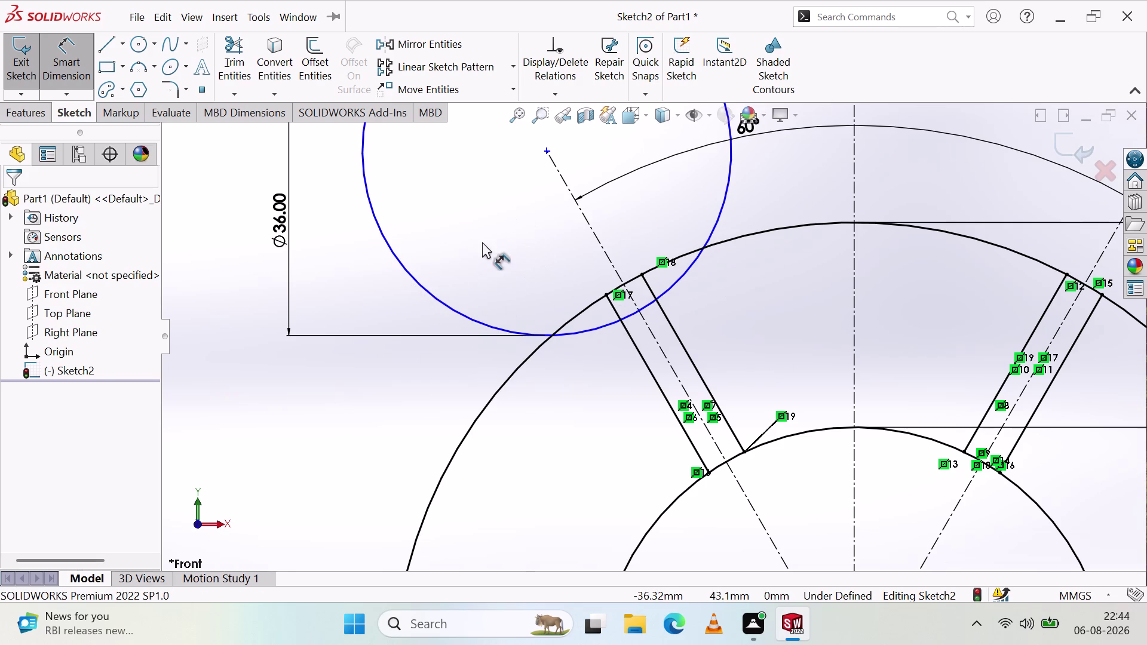
Reposition the 60° angle dimension between the two centerlines.
scroll(up, 3)
scroll(up, 3)
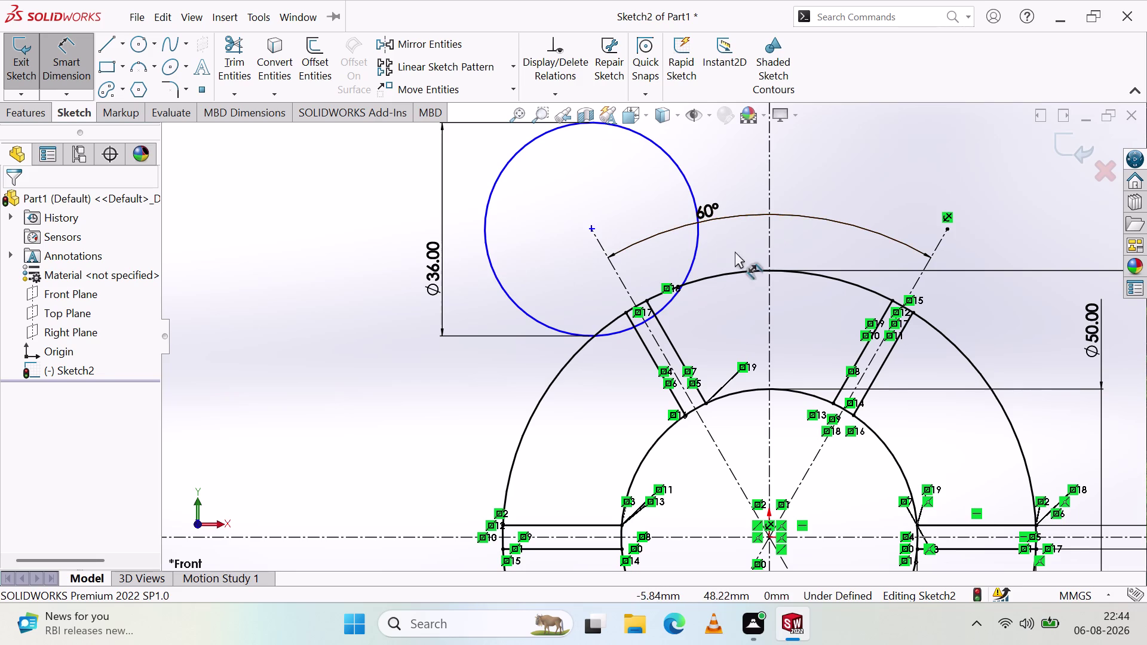
drag(715, 208, 748, 205)
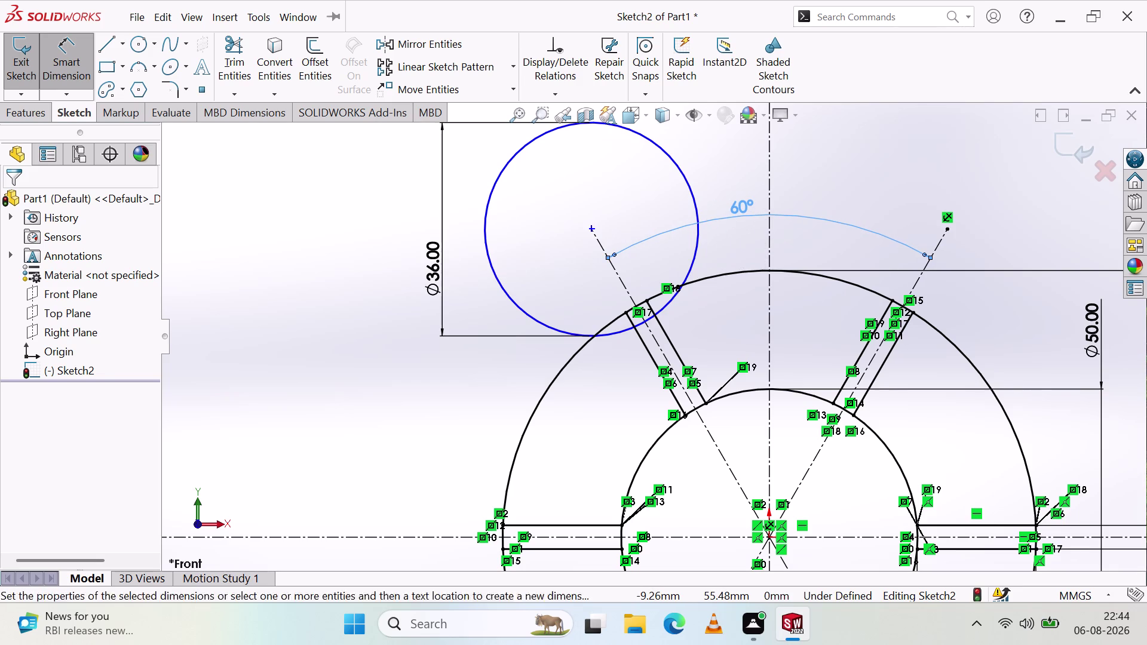
click(726, 254)
key(Escape)
click(727, 249)
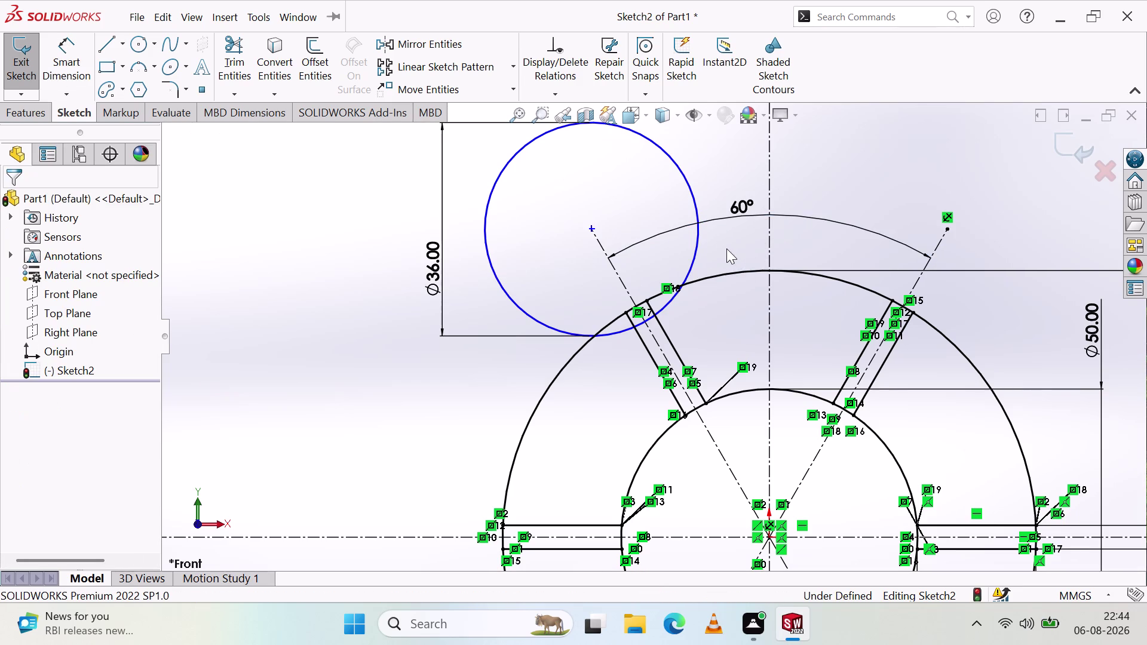
Inspect the Ø36 circle's parameters, then bring up the File menu.
click(691, 257)
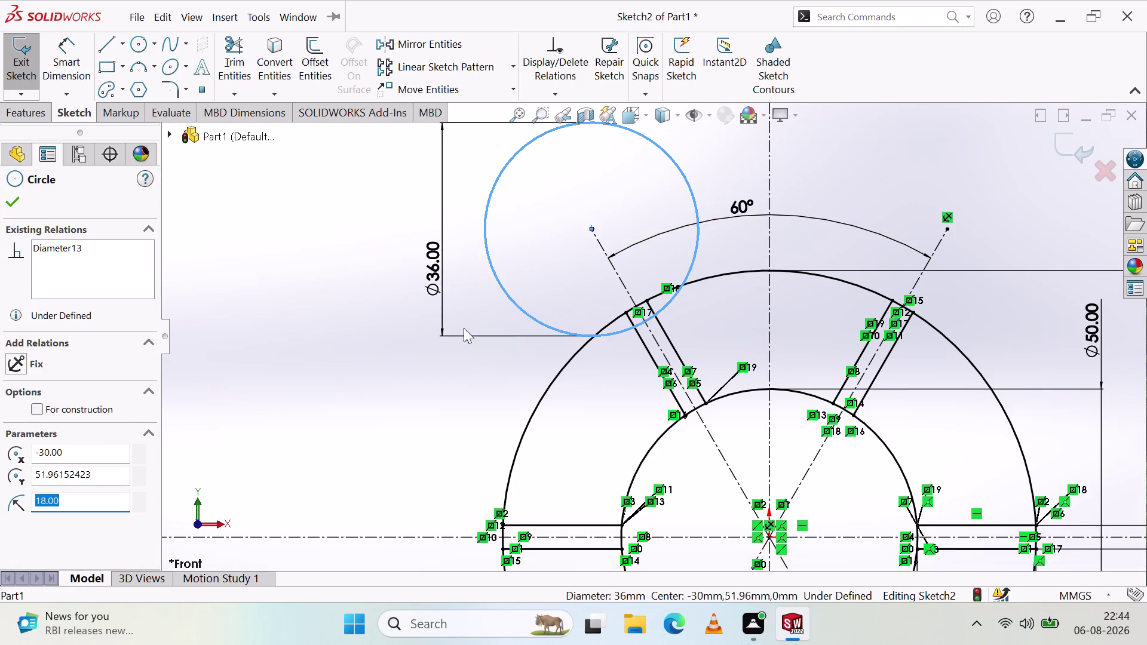
key(Escape)
key(Escape)
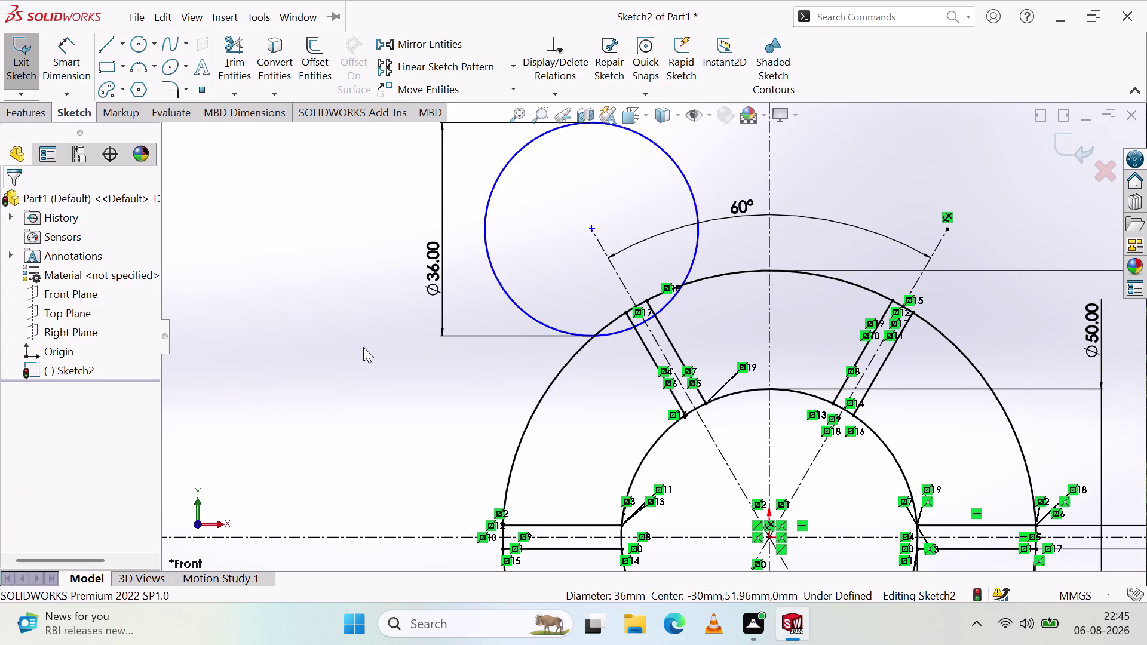
drag(433, 265, 438, 237)
click(367, 284)
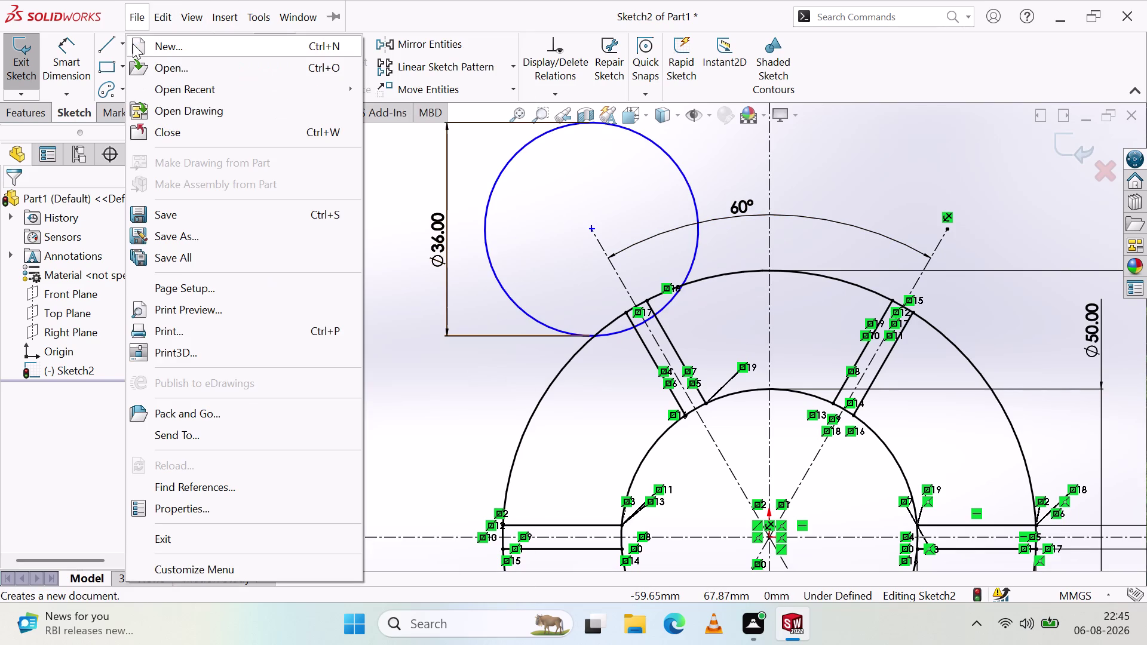
Draw a small circle centred on the Ø36 circle's centre.
click(444, 392)
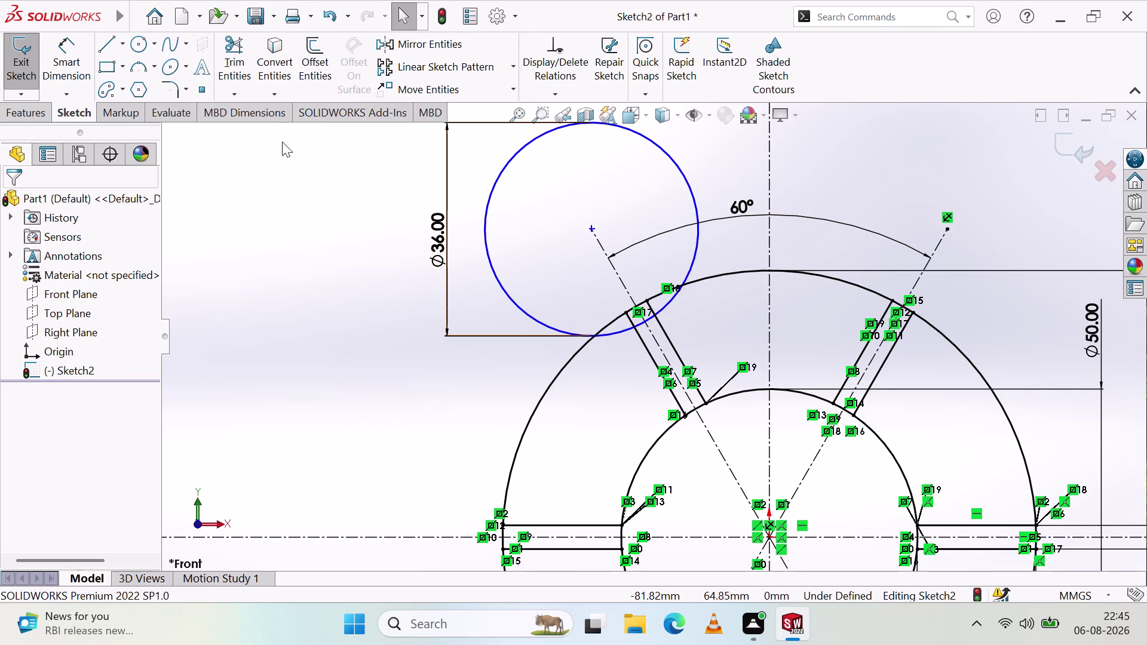
click(138, 40)
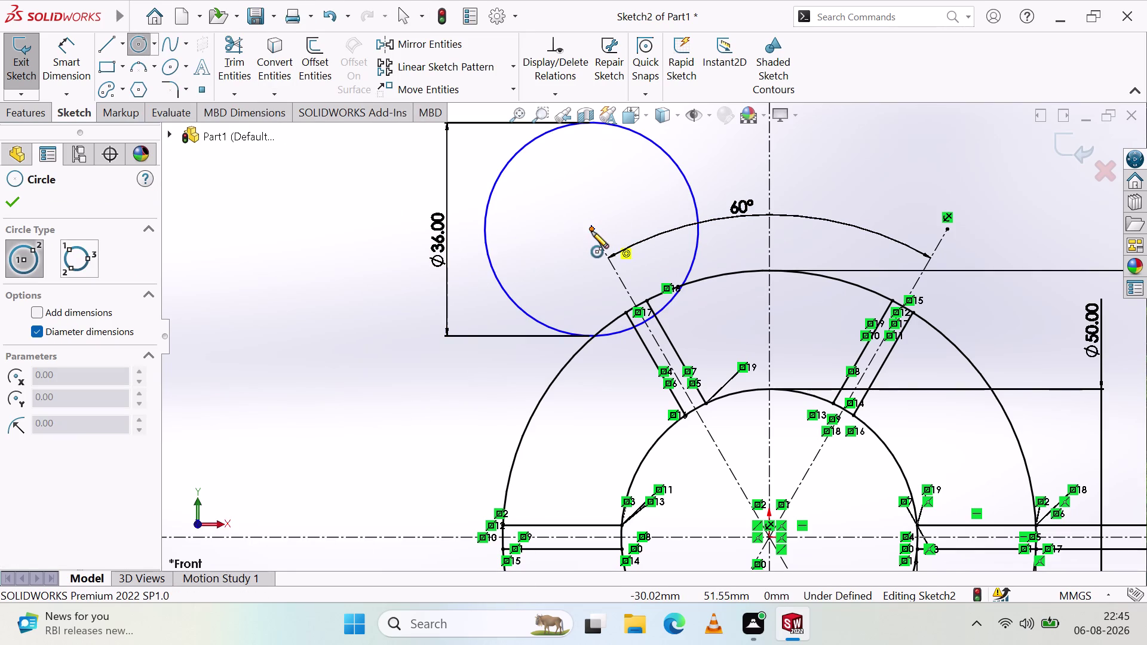
click(592, 228)
click(564, 254)
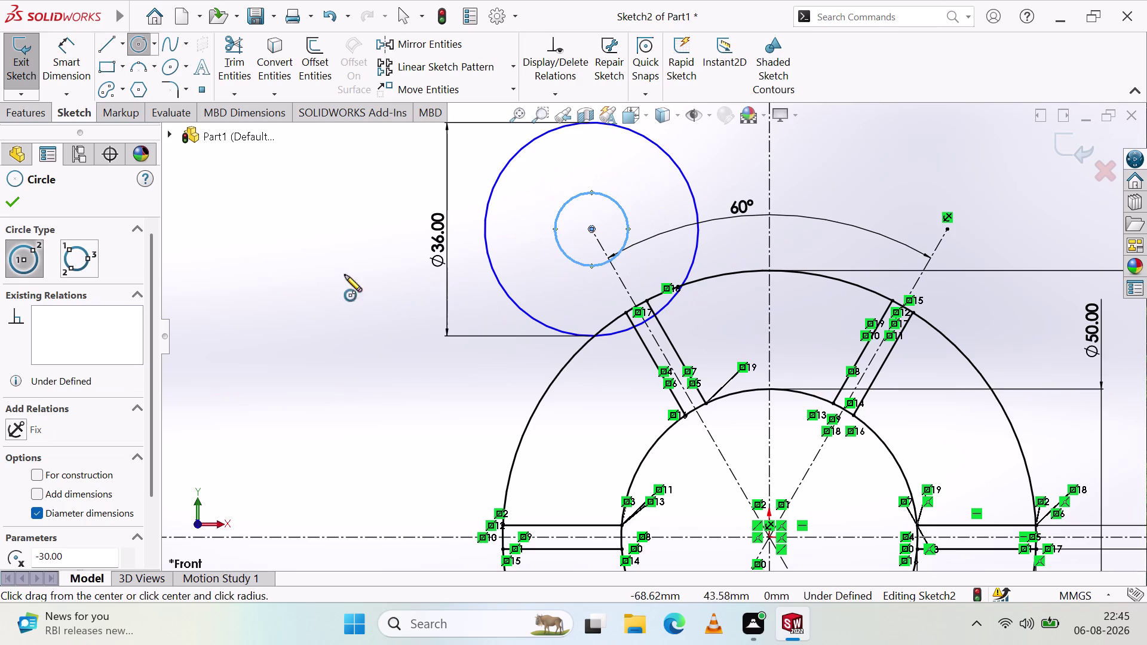
key(Escape)
Dimension the new inner circle to a 20 mm diameter.
click(250, 198)
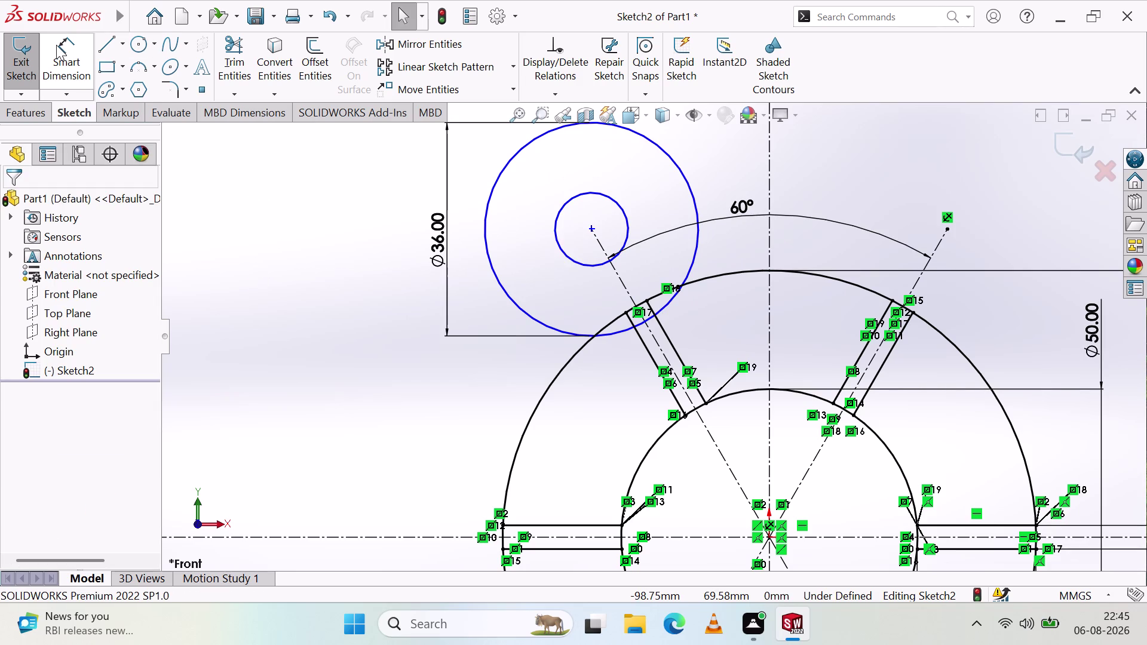
click(56, 45)
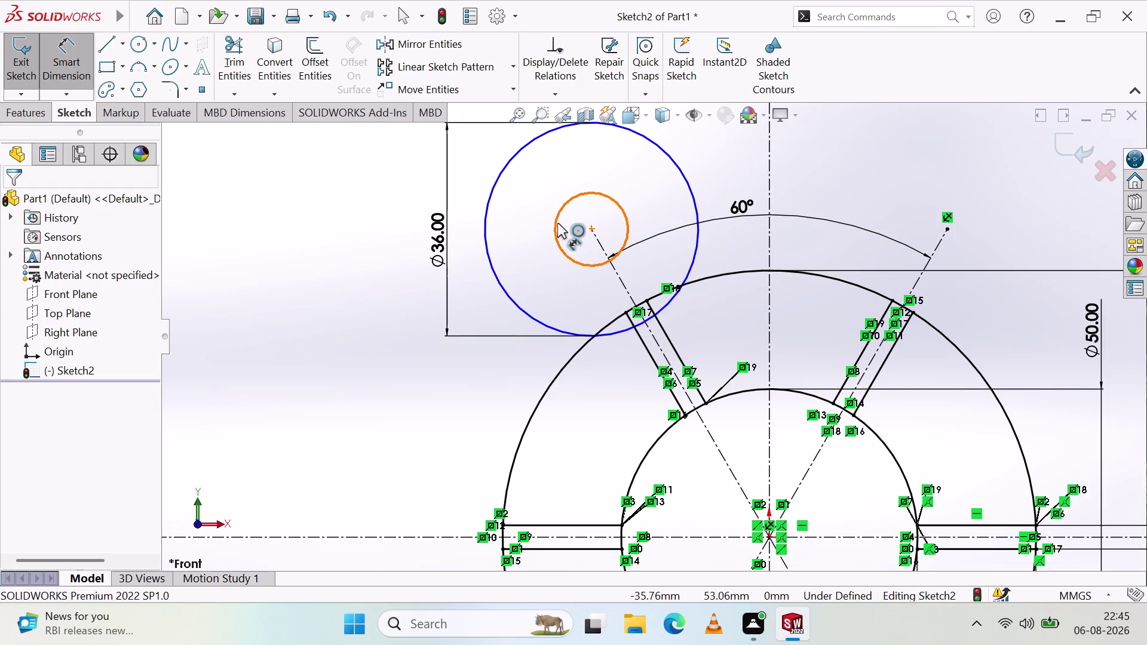
click(556, 224)
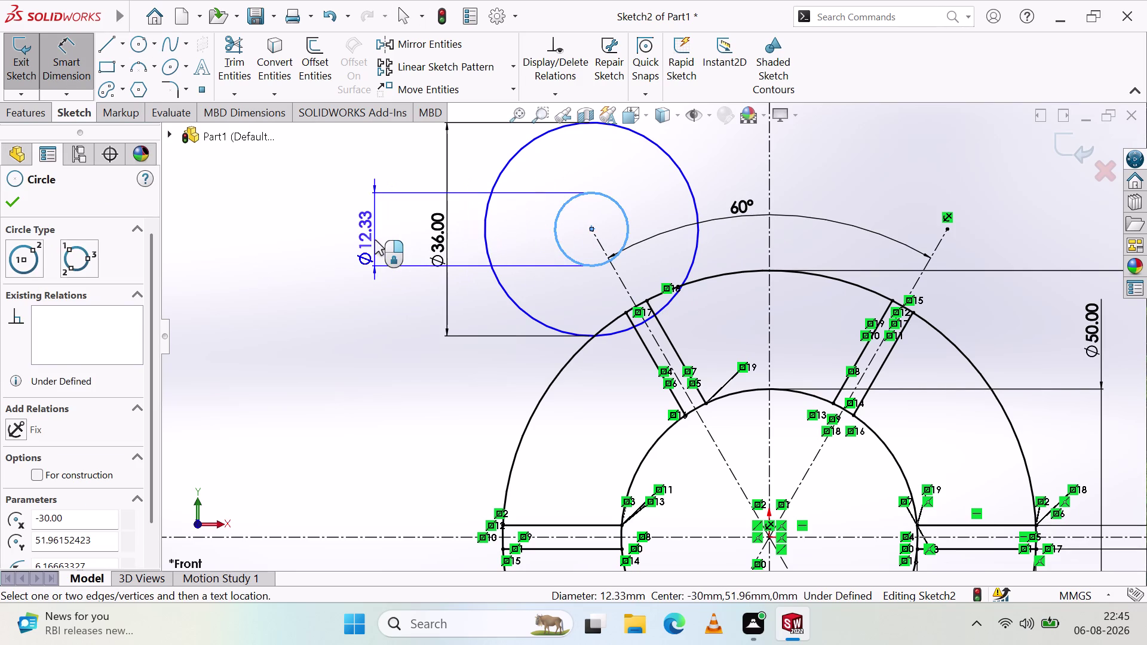
click(374, 240)
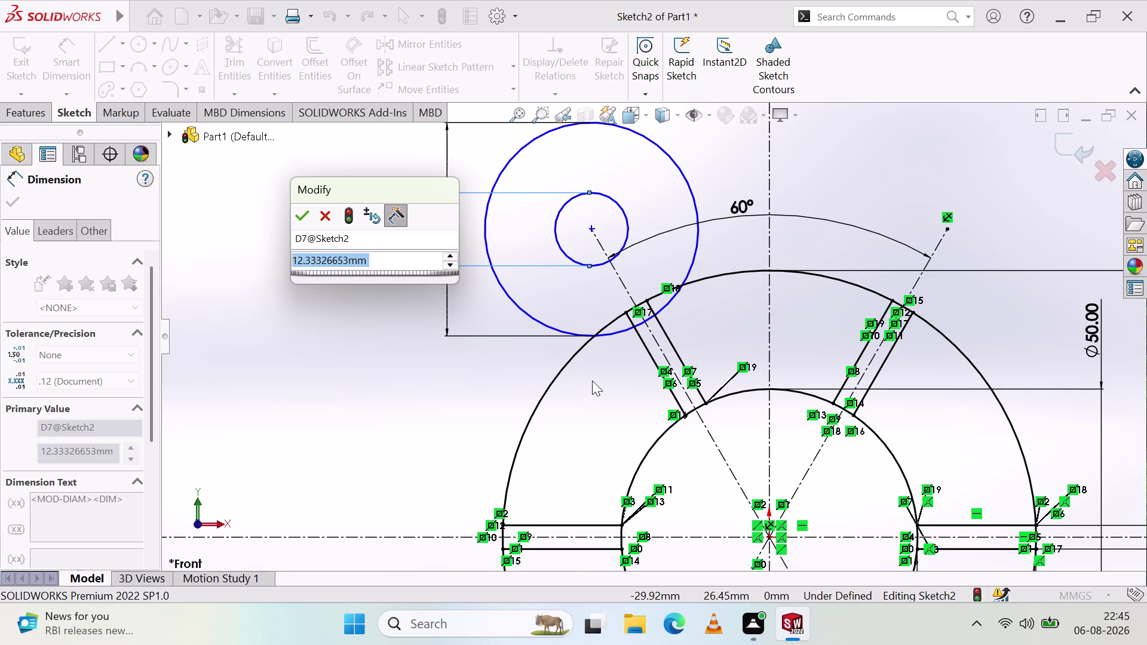
key(2)
key(0)
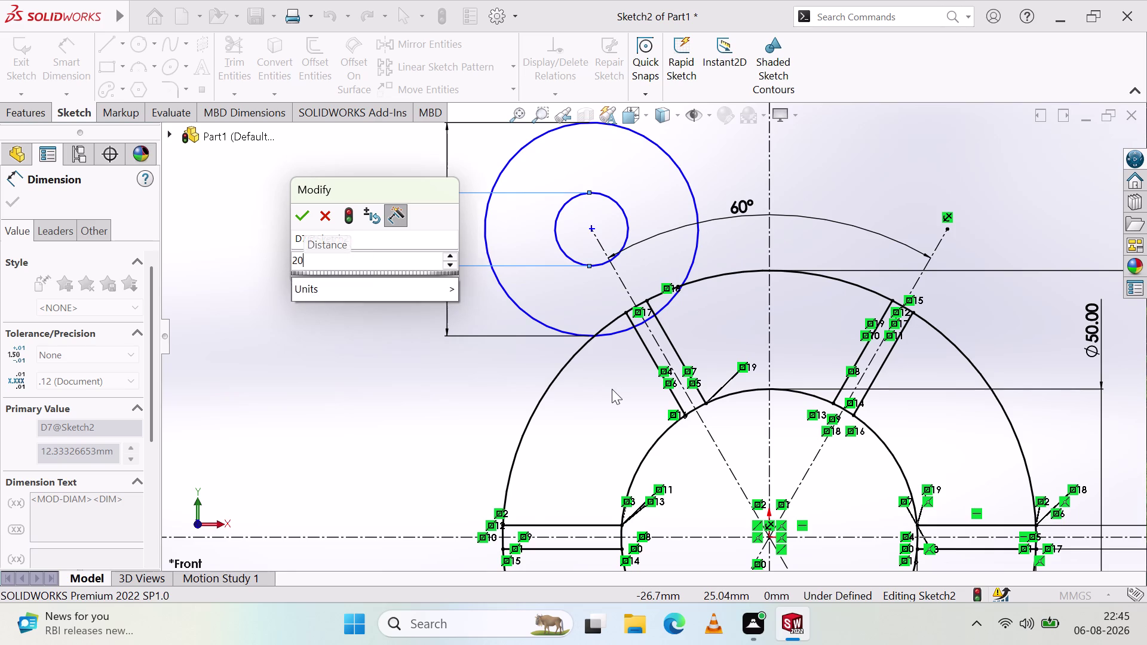
key(Return)
click(454, 378)
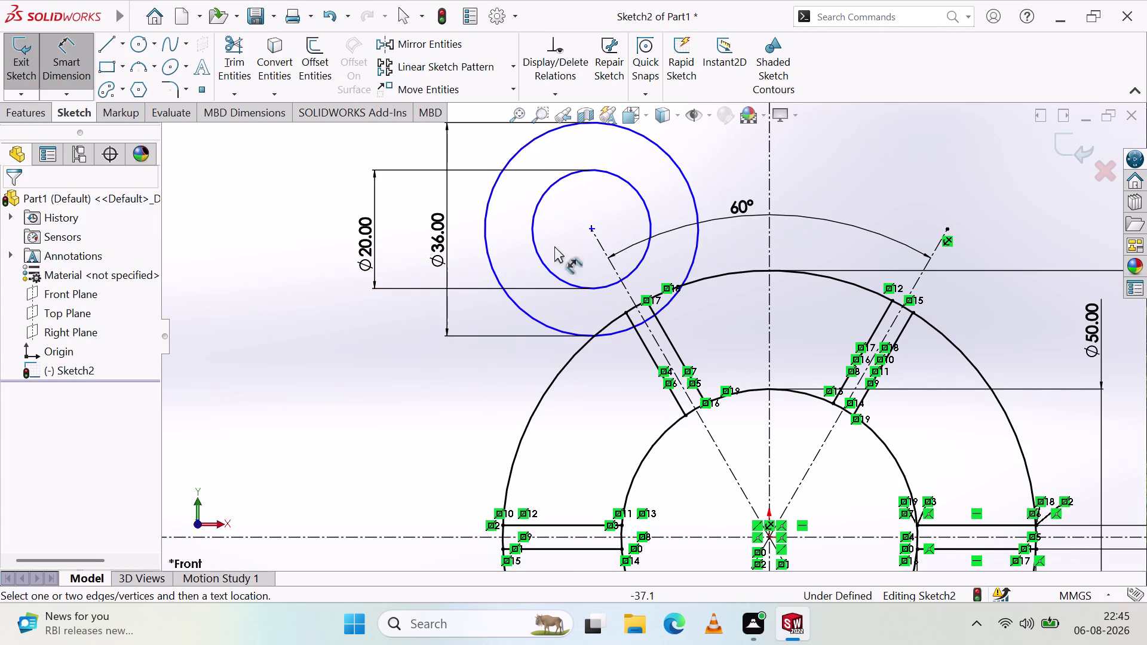
Add a 51.96 vertical dimension from the circles' centre to the horizontal centreline.
scroll(up, 3)
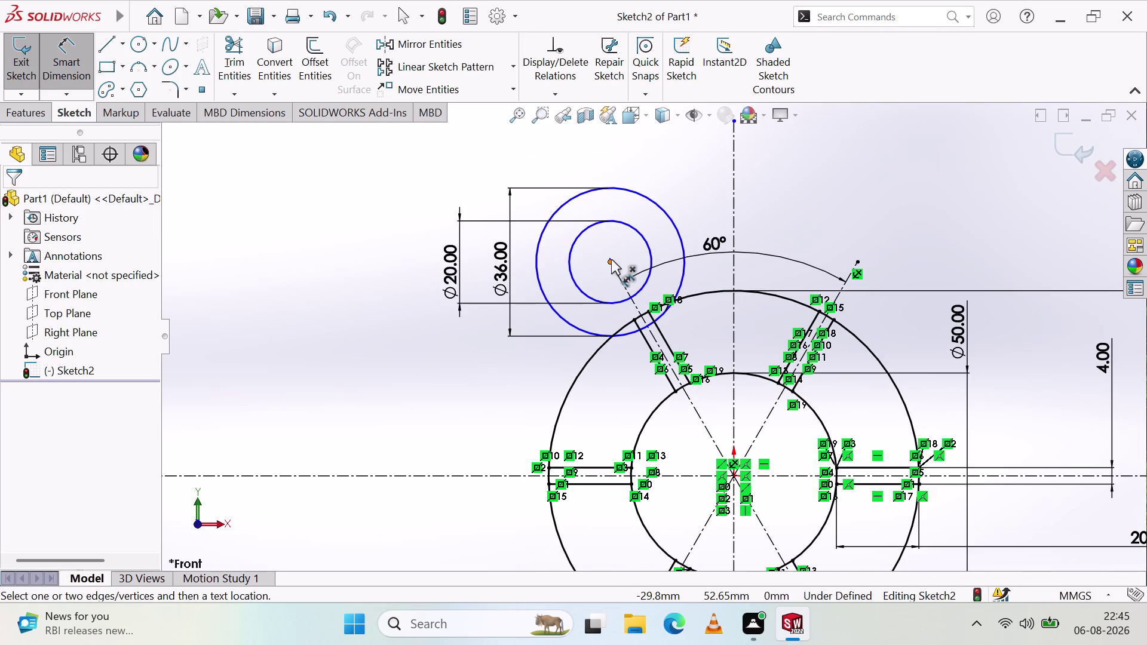
click(611, 259)
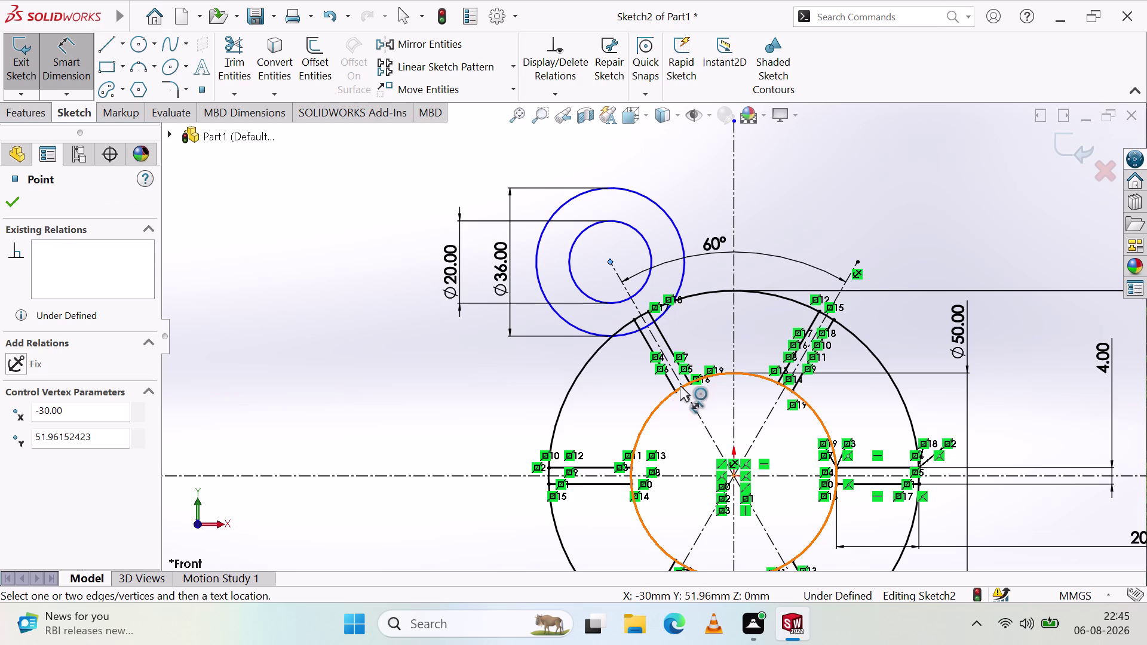
click(681, 386)
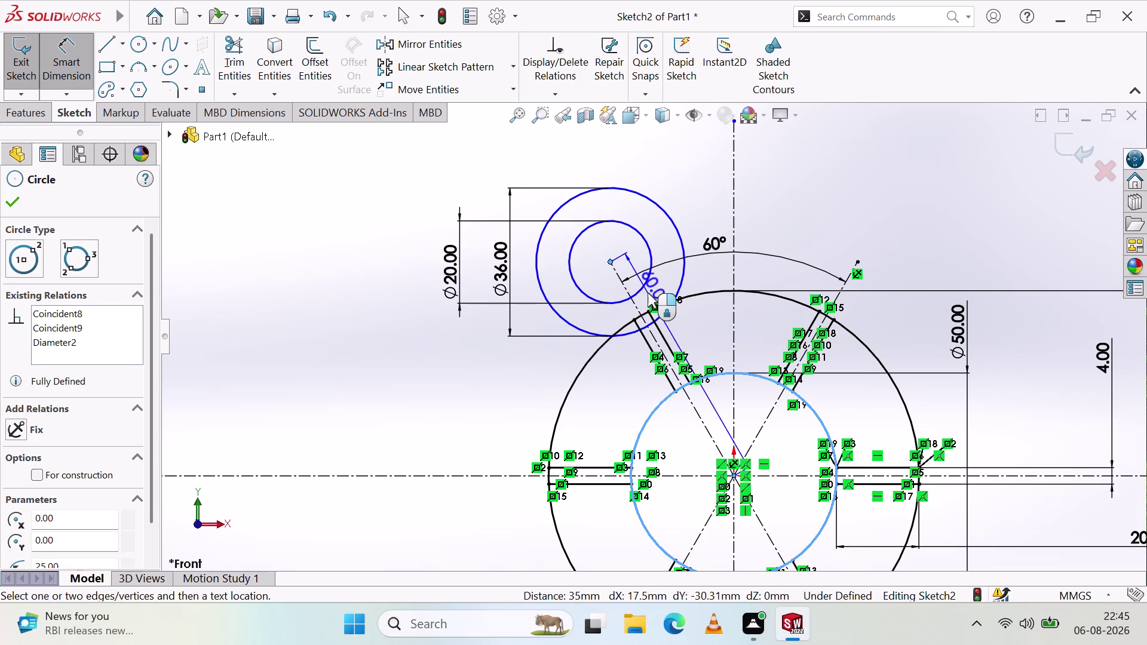
key(Escape)
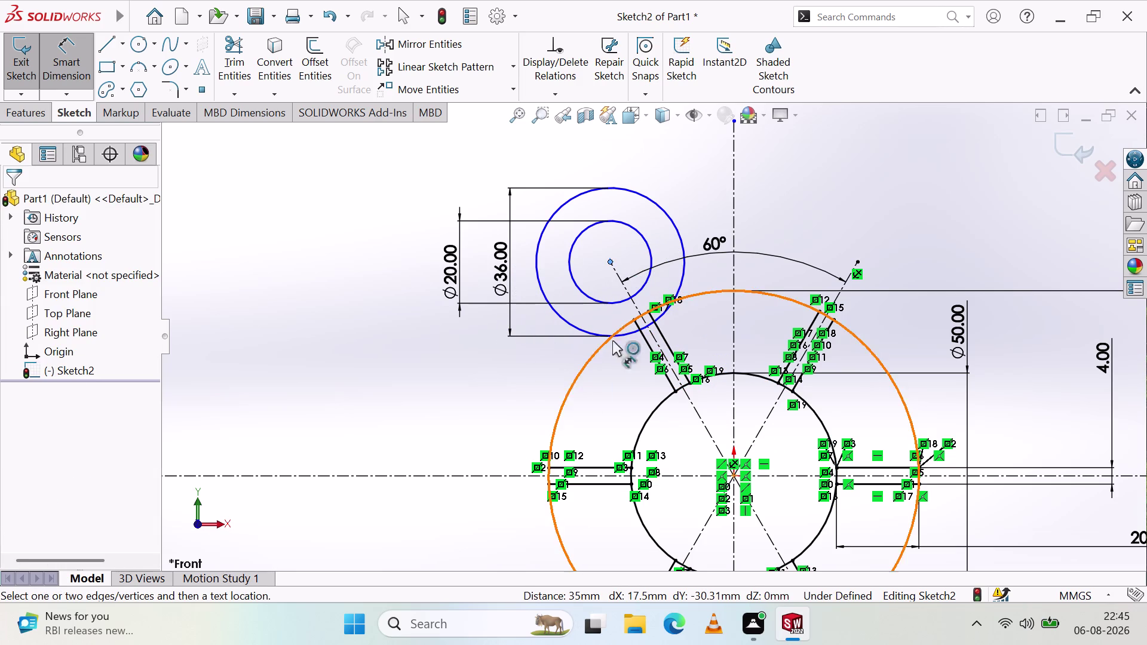
click(610, 261)
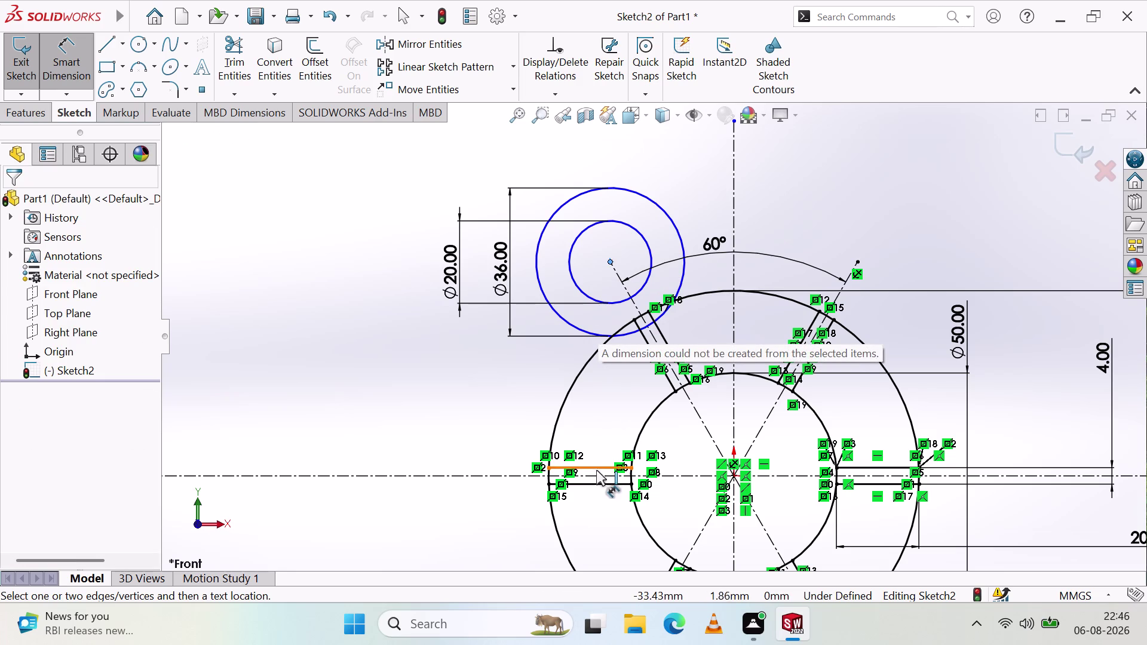
click(595, 476)
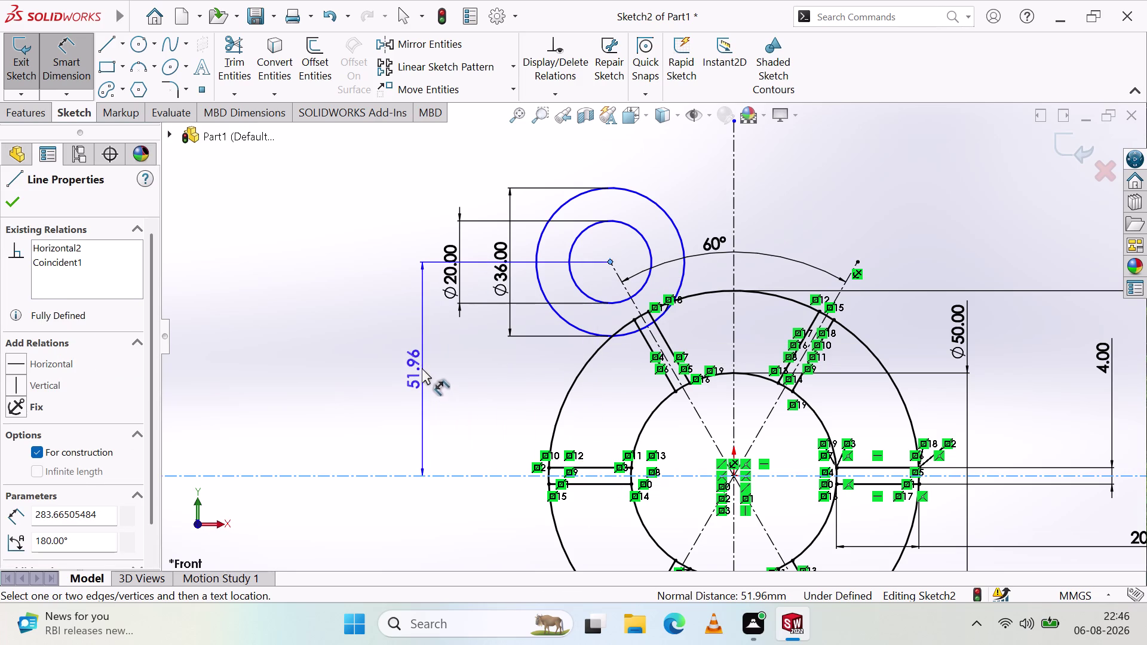
click(421, 367)
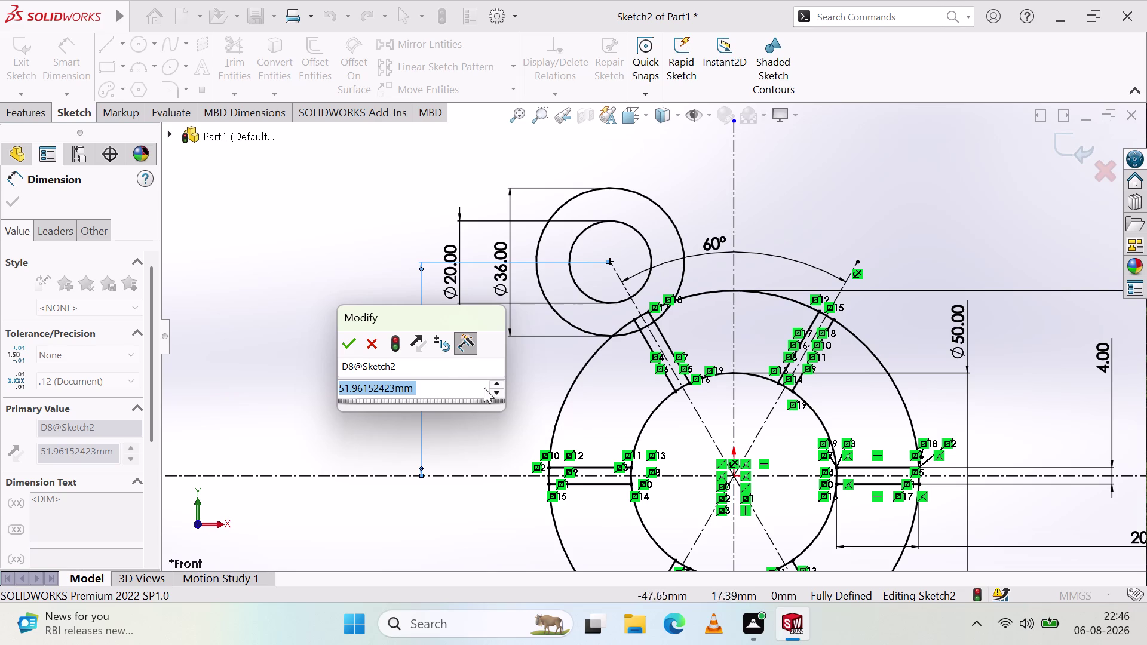
Select the 51.96 vertical dimension and delete it.
key(Escape)
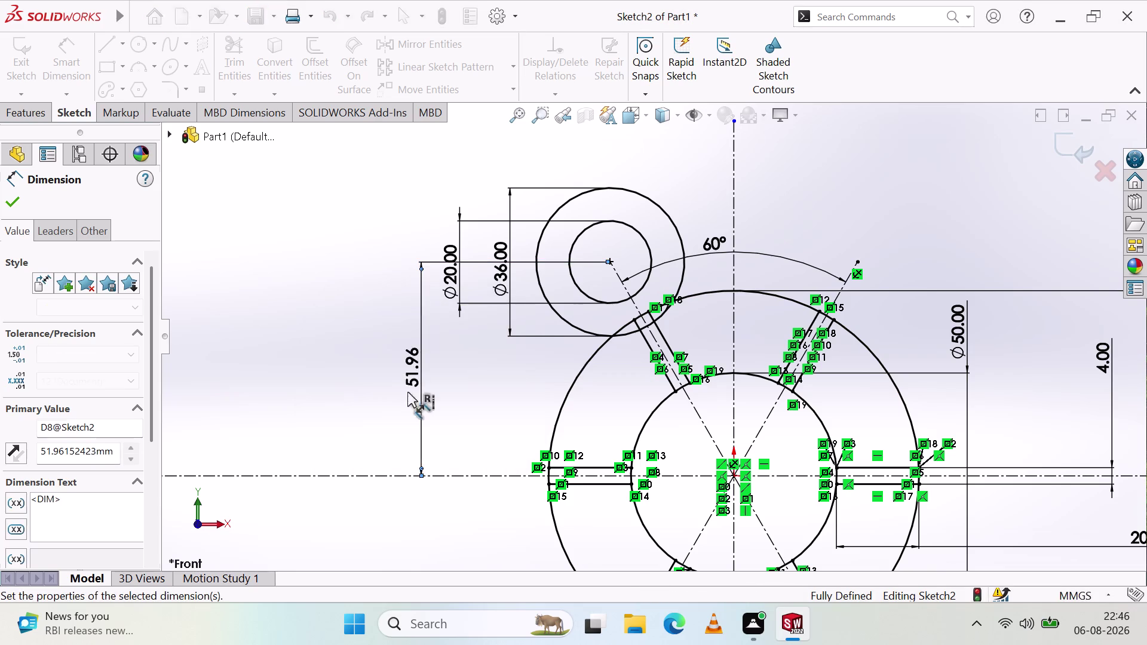
click(415, 367)
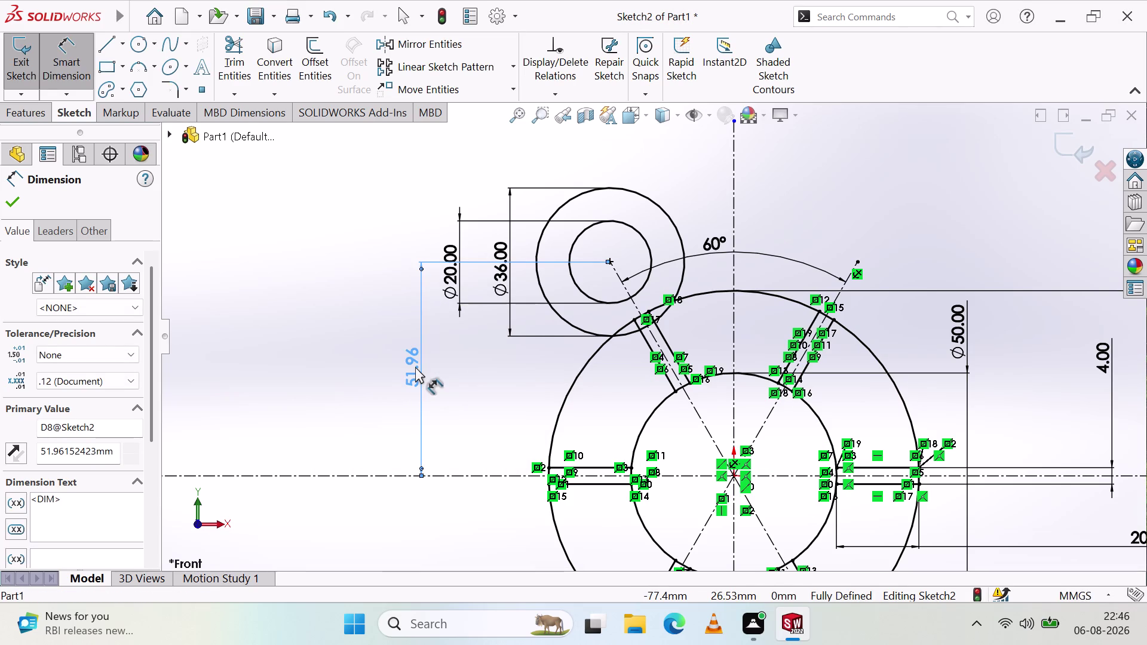
key(Escape)
key(Escape)
click(415, 367)
key(Delete)
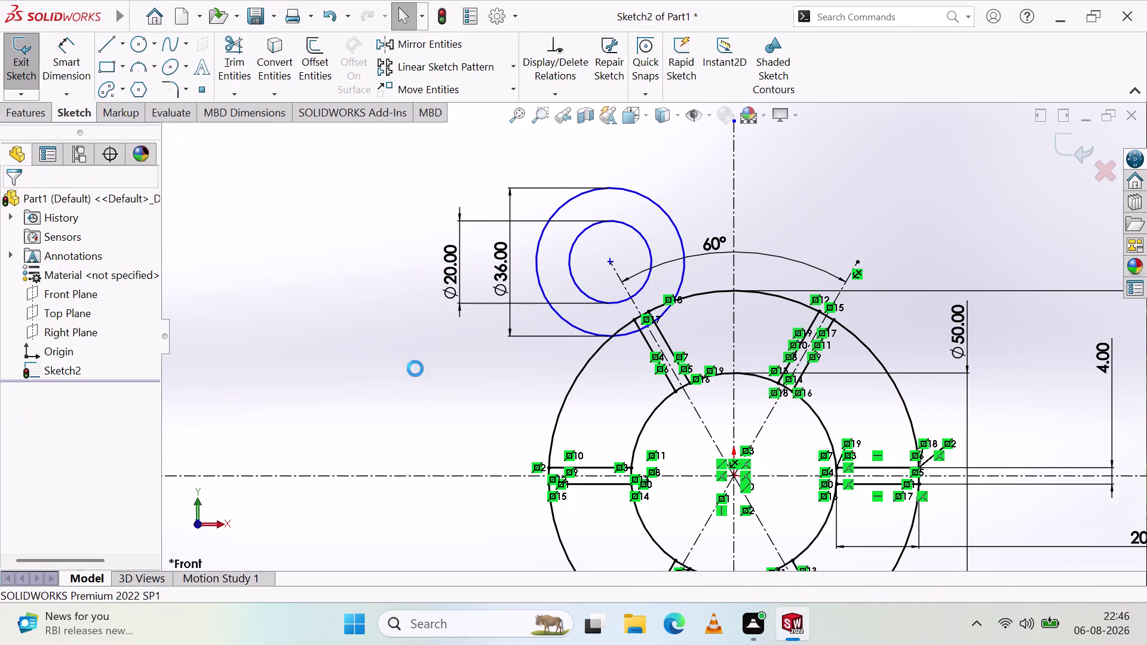
Dimension the small circles' centre to the origin at 60.00.
scroll(up, 3)
scroll(down, 3)
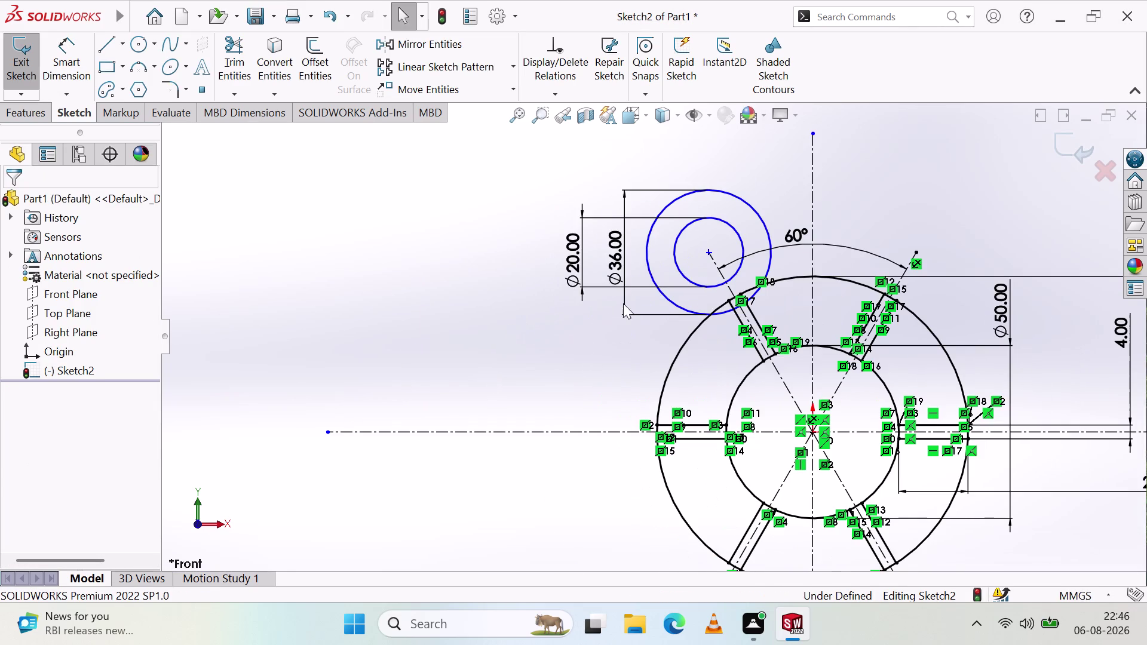
click(708, 251)
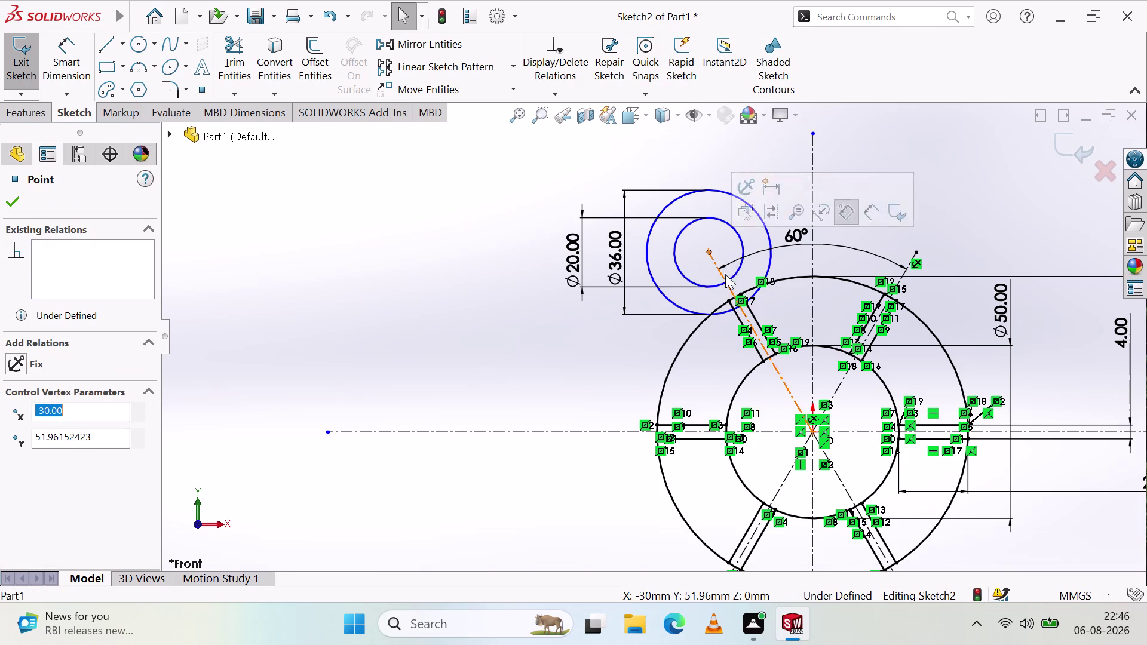
click(814, 432)
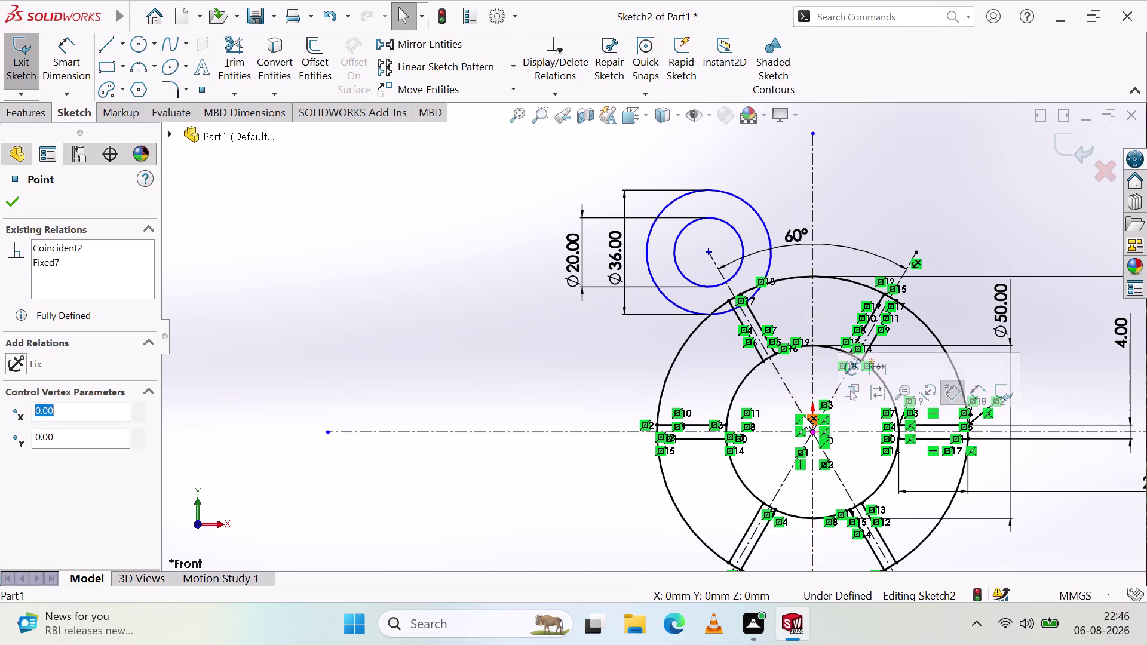
click(76, 70)
click(711, 250)
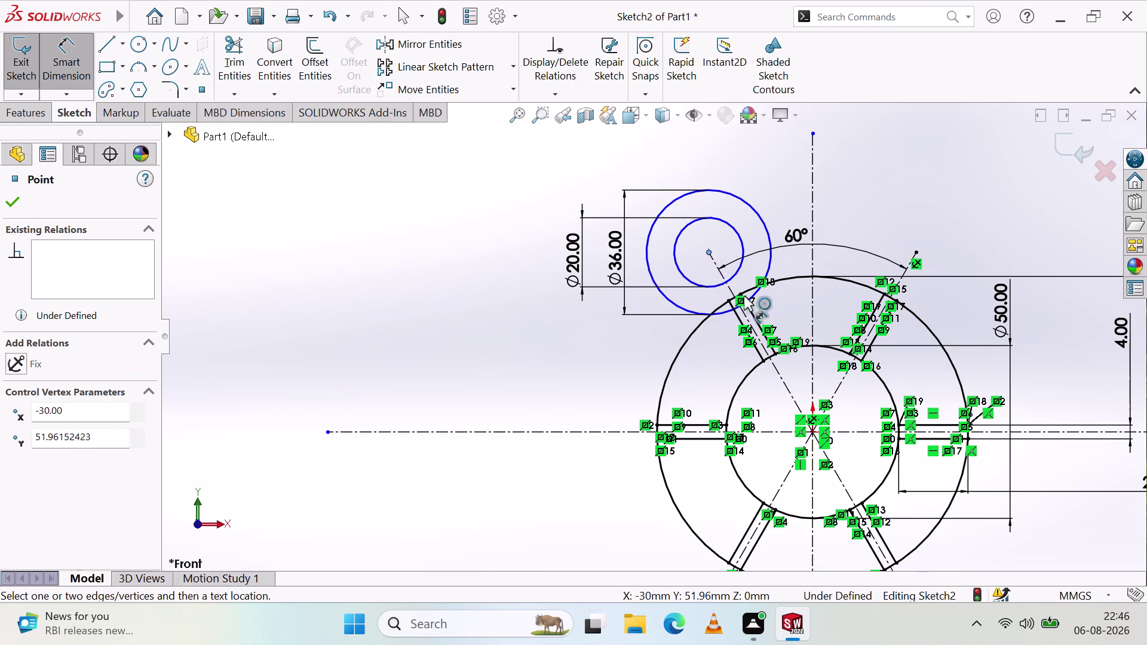
click(812, 431)
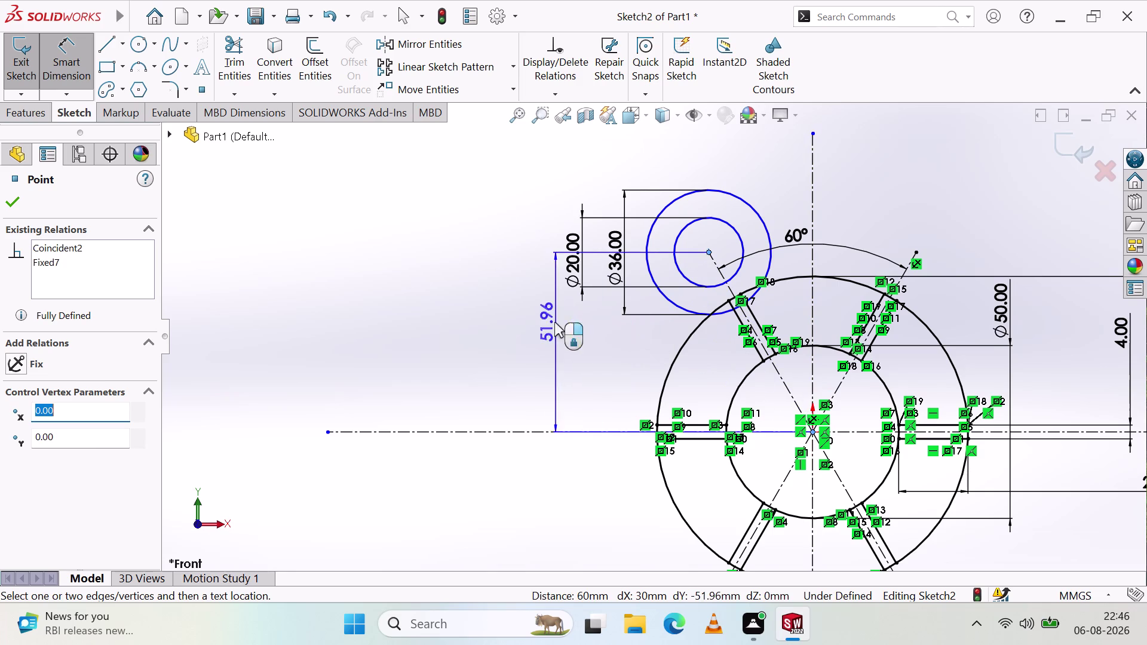
click(743, 365)
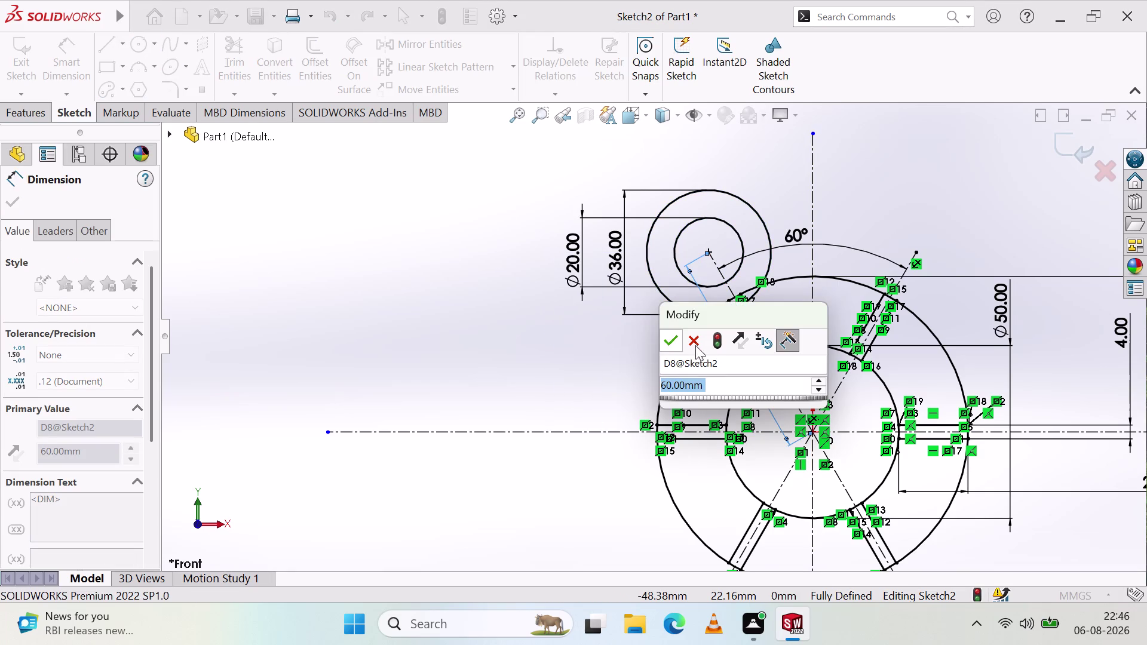
click(675, 339)
click(650, 356)
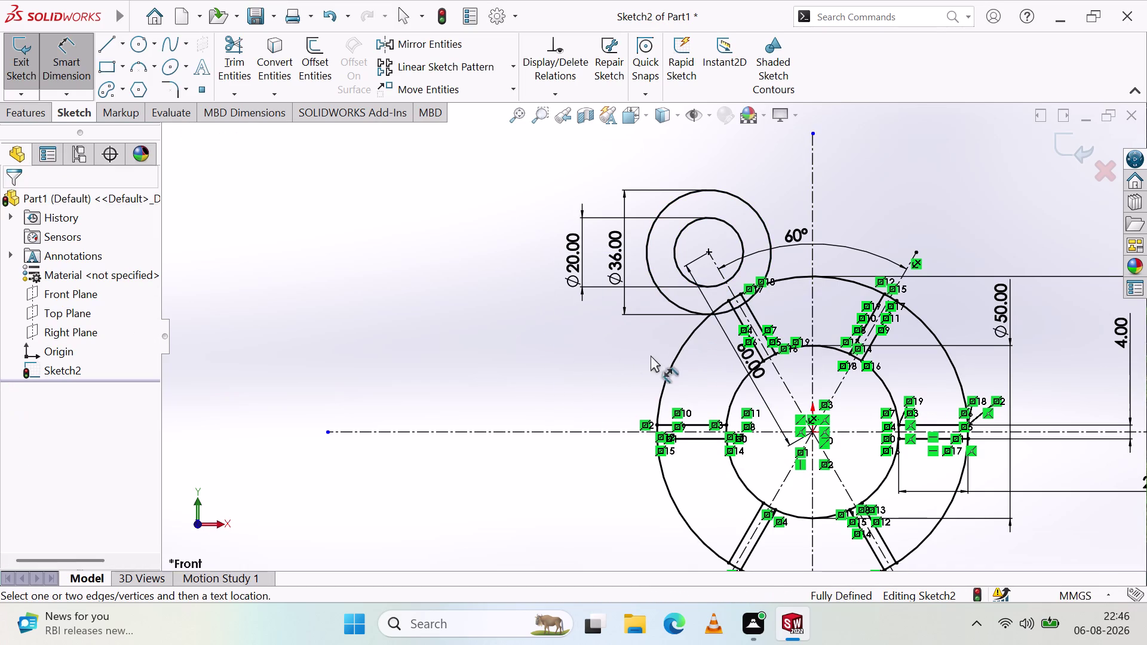
Drag the 60.00 dimension out to the left, then open the 4.00 slot dimension for editing.
drag(749, 356, 665, 381)
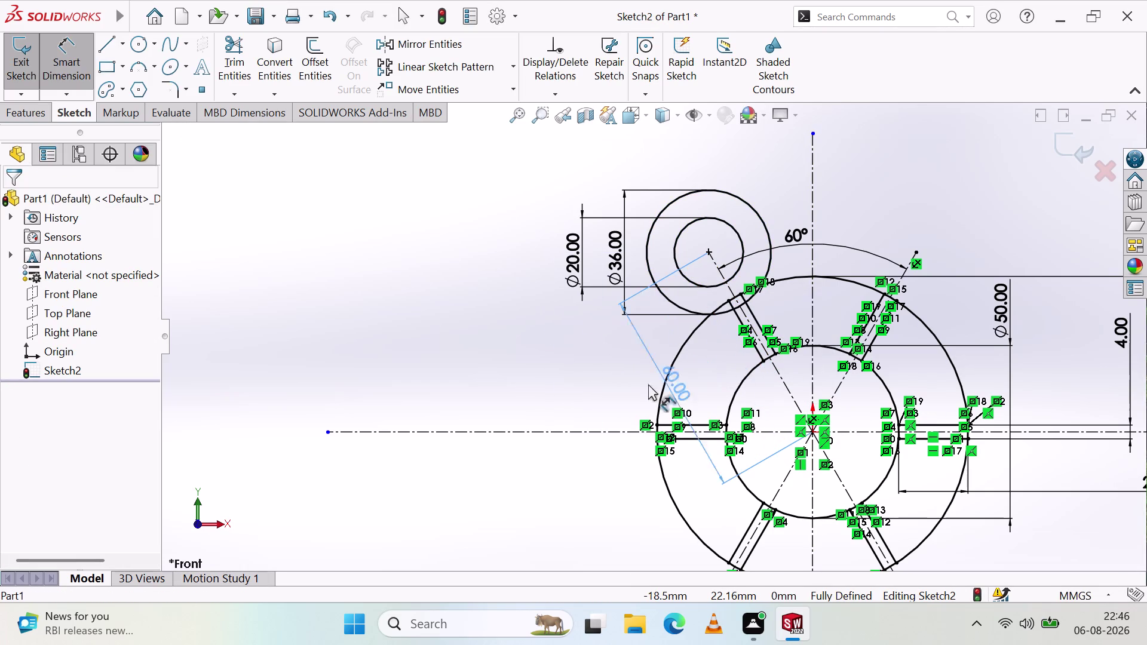
drag(665, 381, 537, 398)
click(475, 456)
scroll(up, 3)
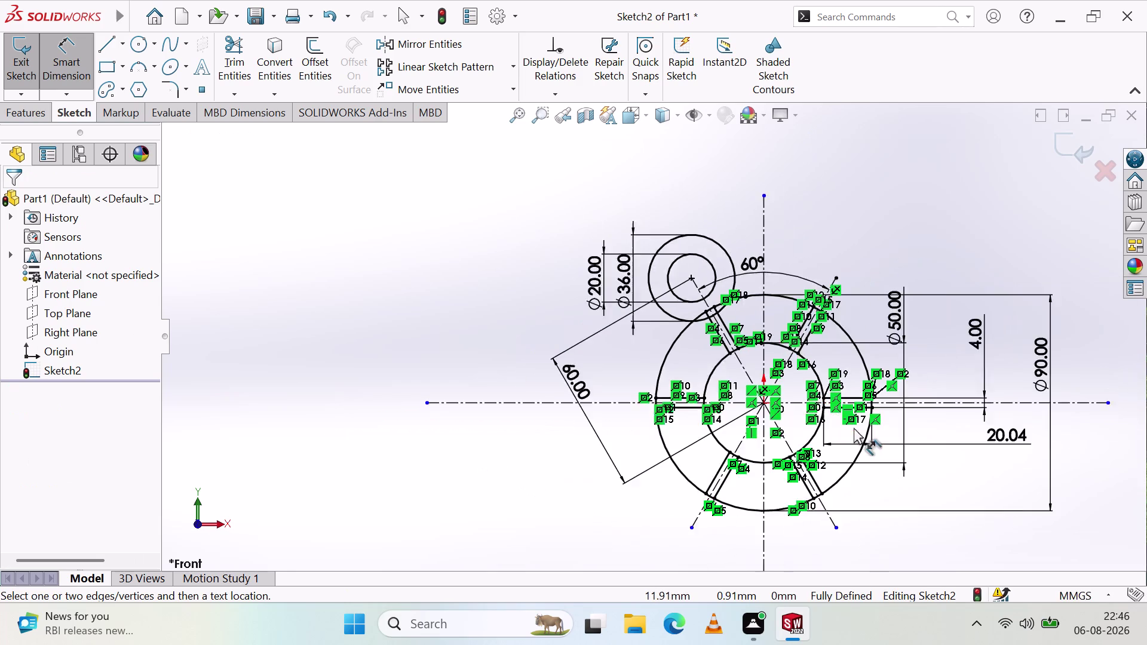
scroll(down, 3)
scroll(up, 3)
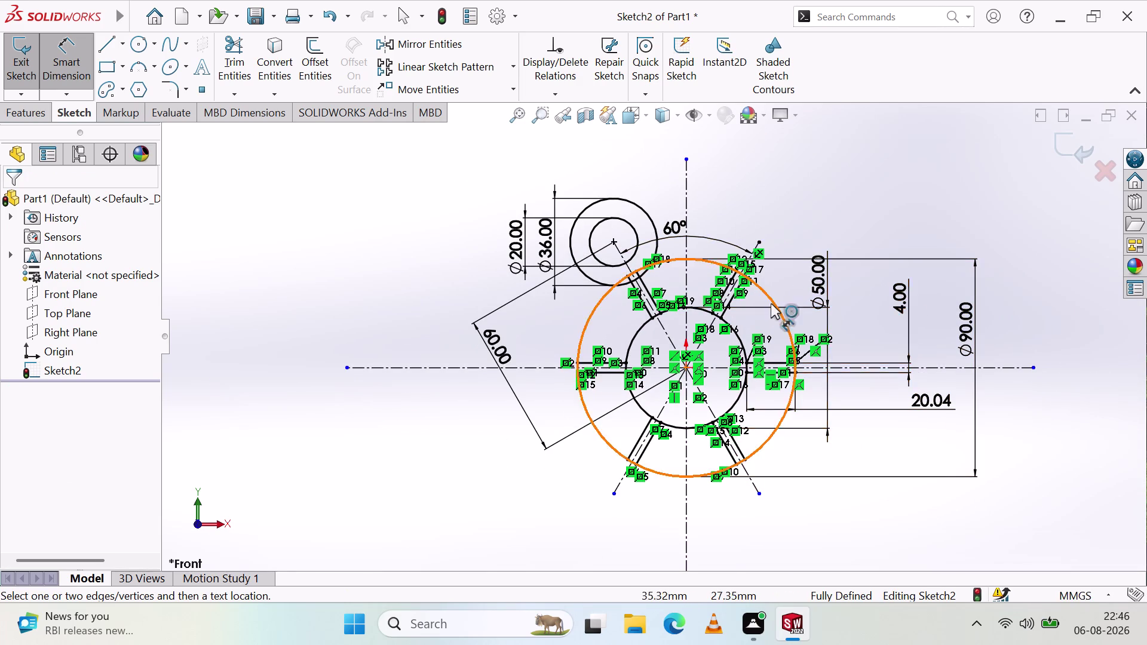
scroll(down, 3)
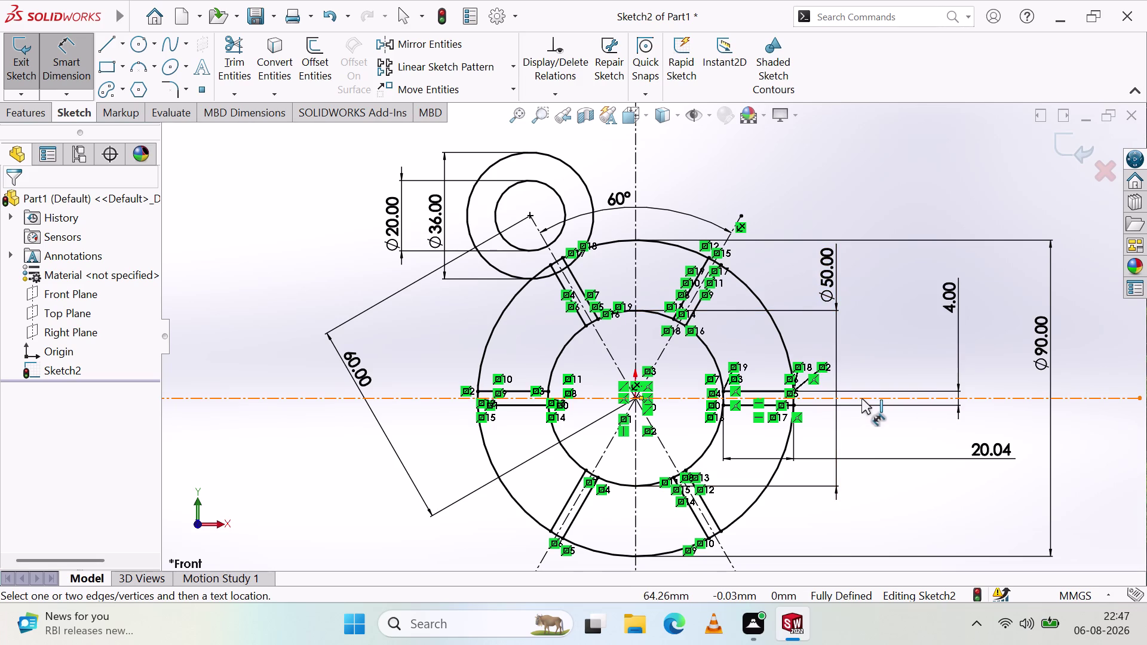
double_click(949, 300)
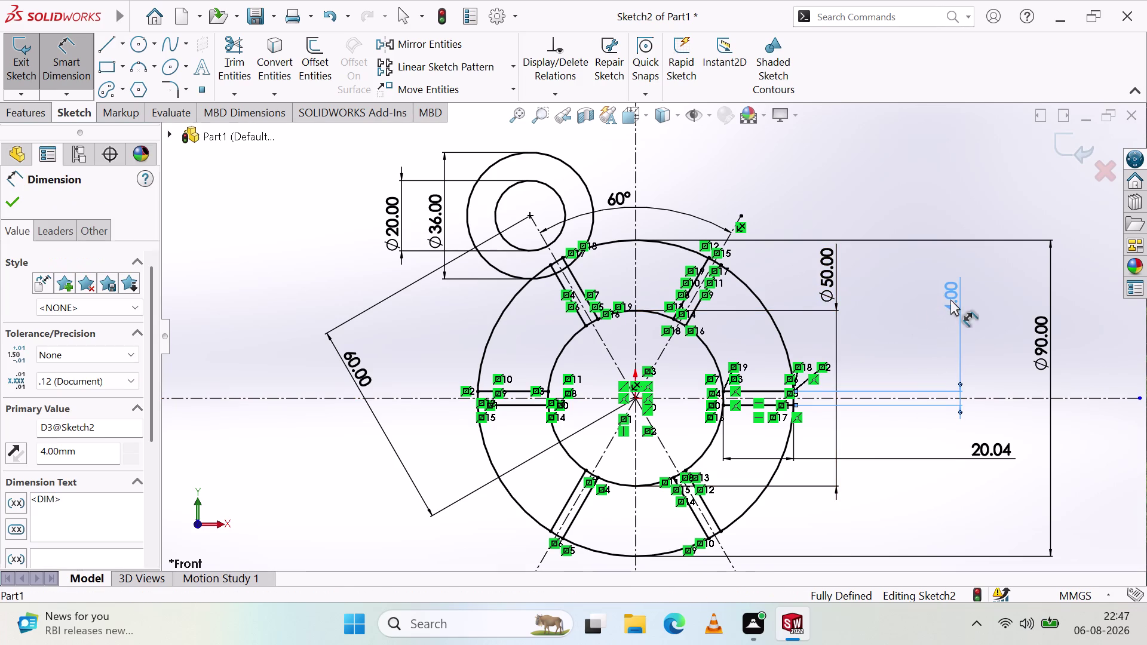
Change the right-hand slot dimension from 4.00 to 8.00.
click(951, 300)
click(949, 300)
click(948, 300)
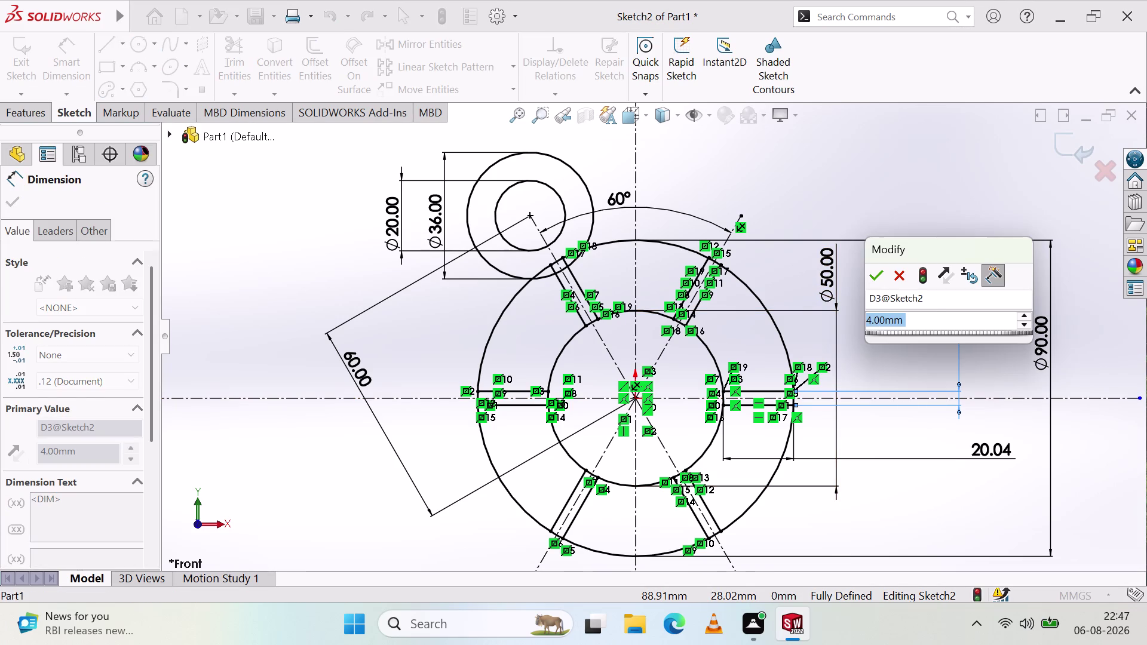
key(8)
key(Return)
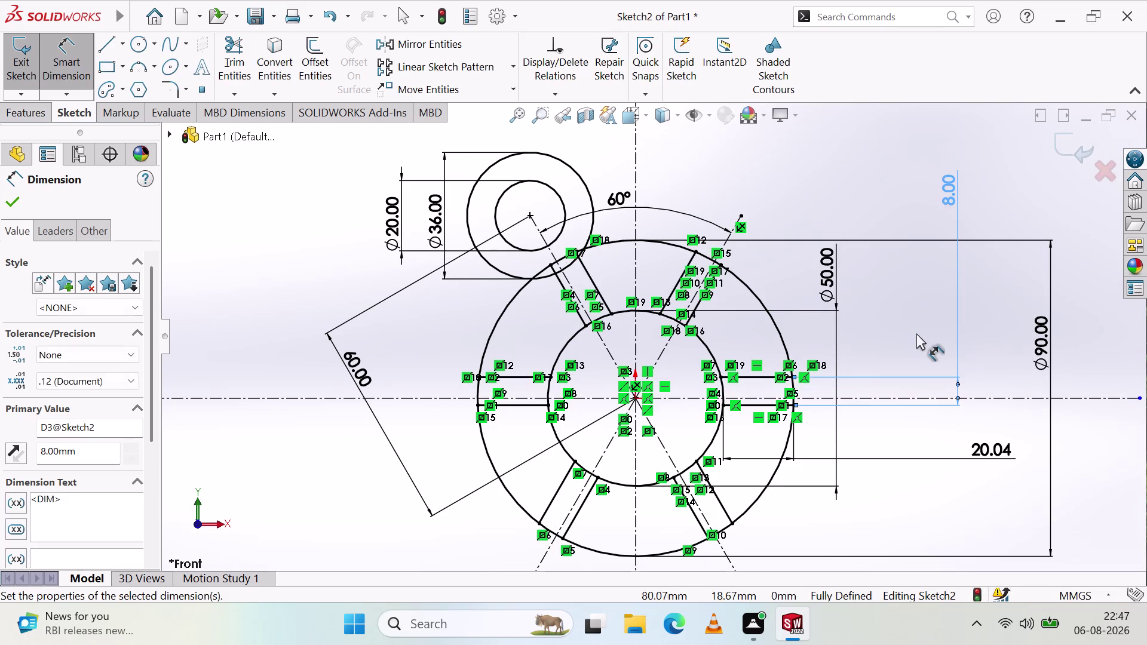
click(915, 331)
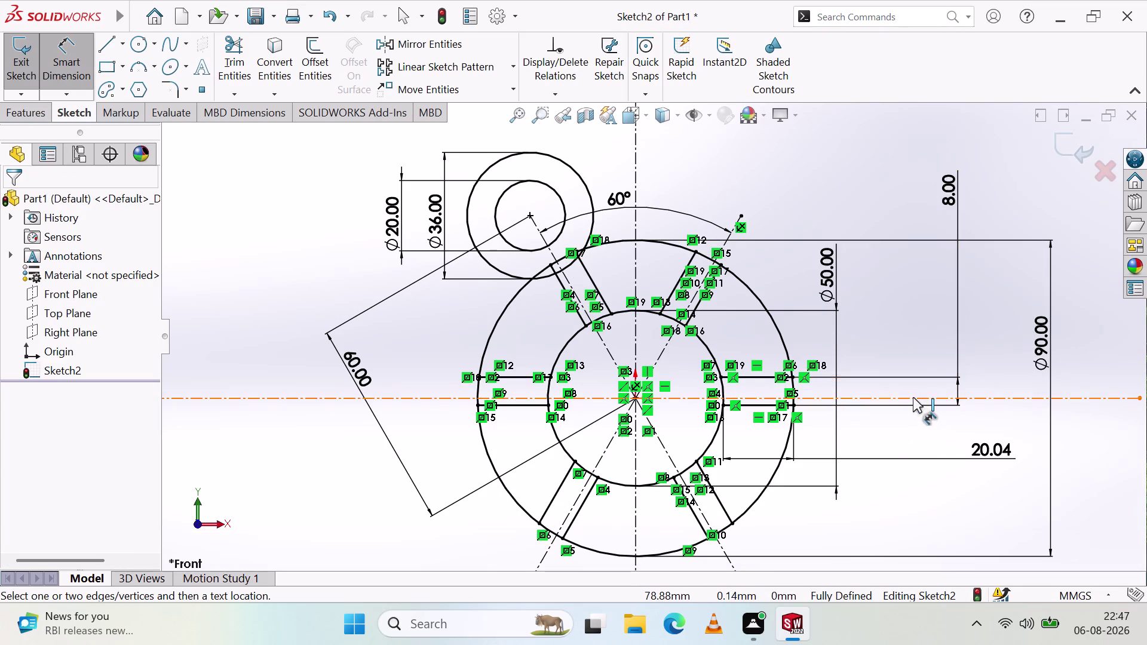
Zoom in and out to inspect the widened 8 mm slot.
scroll(up, 3)
scroll(down, 3)
scroll(down, 3)
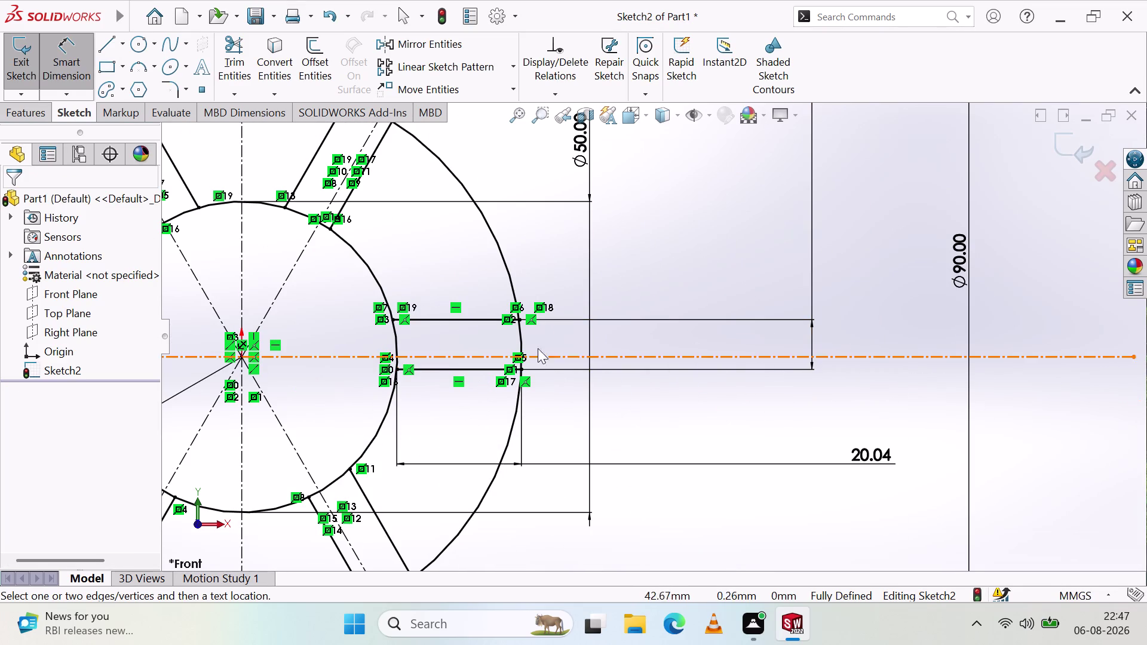
scroll(up, 3)
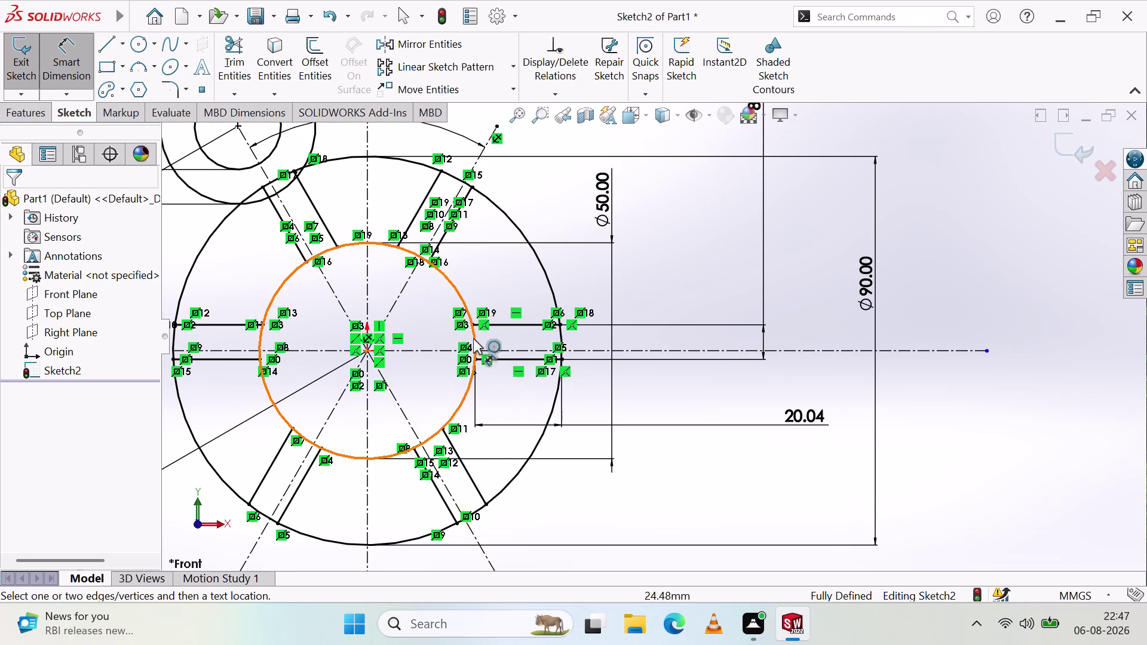
scroll(up, 3)
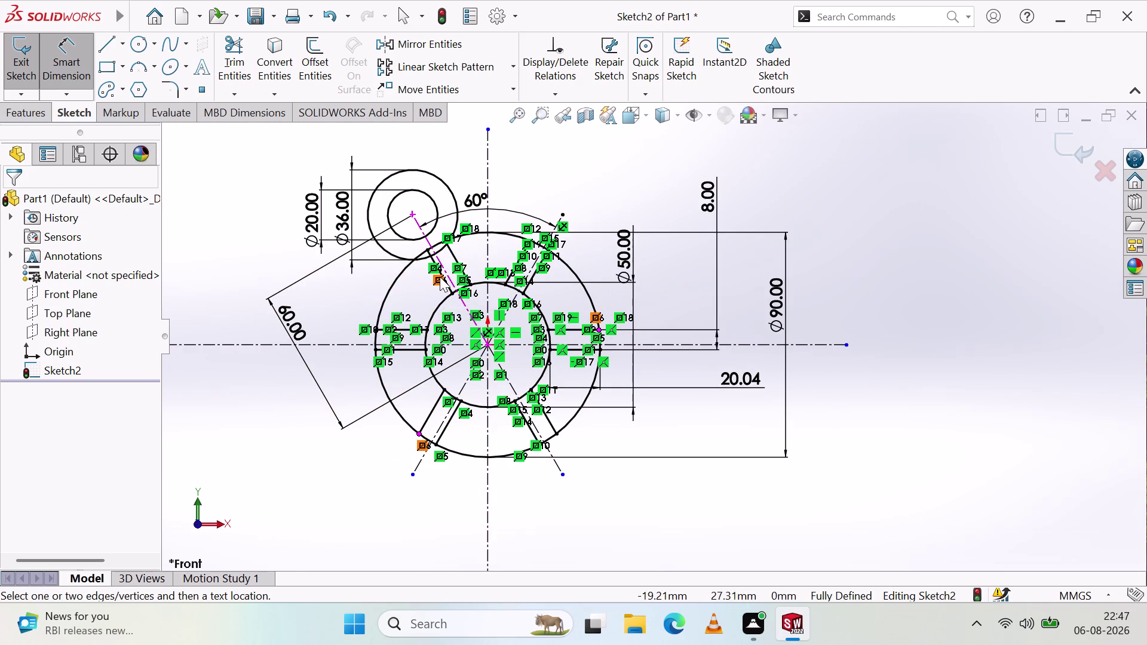
Clear the current selection in the sketch.
drag(447, 283, 438, 296)
key(Escape)
key(Escape)
key(Escape)
key(Escape)
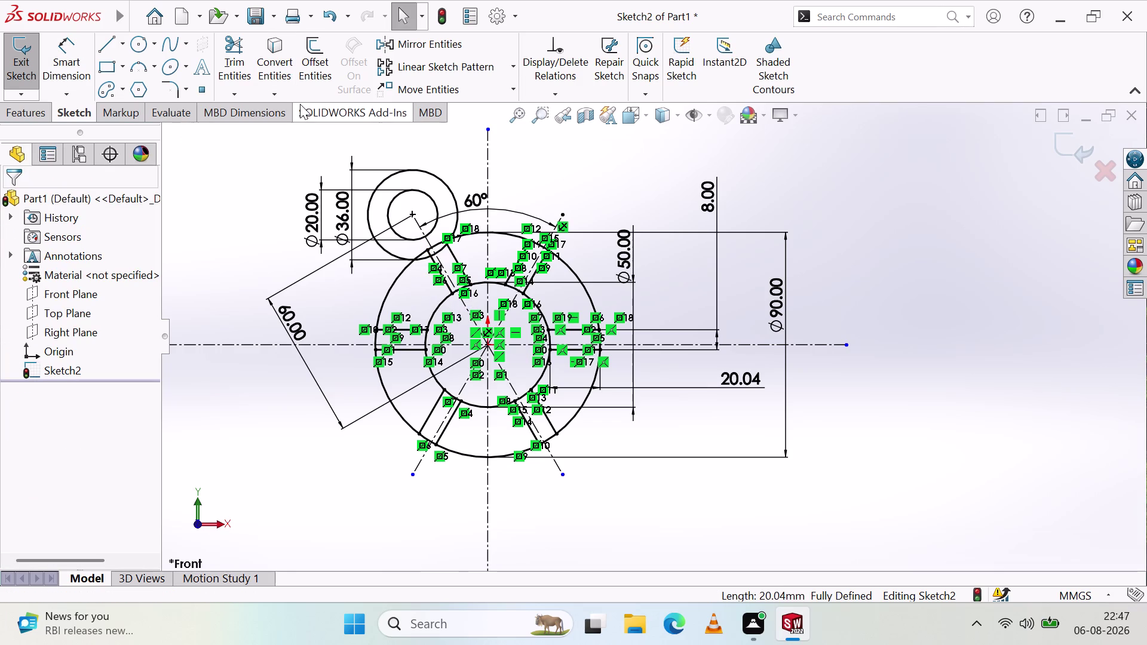
Undo edits back to the 4 mm slot, removing the 36 and 20 mm circles.
key(ctrl+z)
key(ctrl+z)
key(ctrl+z)
key(ctrl+z)
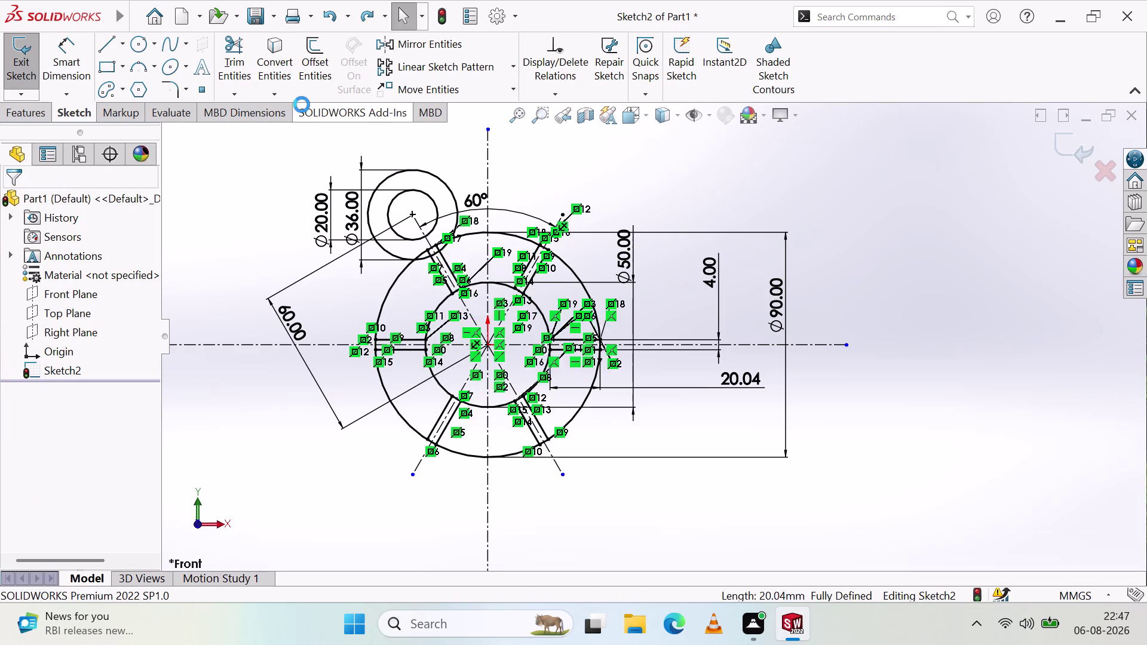
key(ctrl+z)
key(ctrl+z)
key(ctrl+z)
key(ctrl+z)
key(ctrl+z)
key(ctrl+z)
key(ctrl+z)
key(ctrl+z)
key(ctrl+z)
key(ctrl+z)
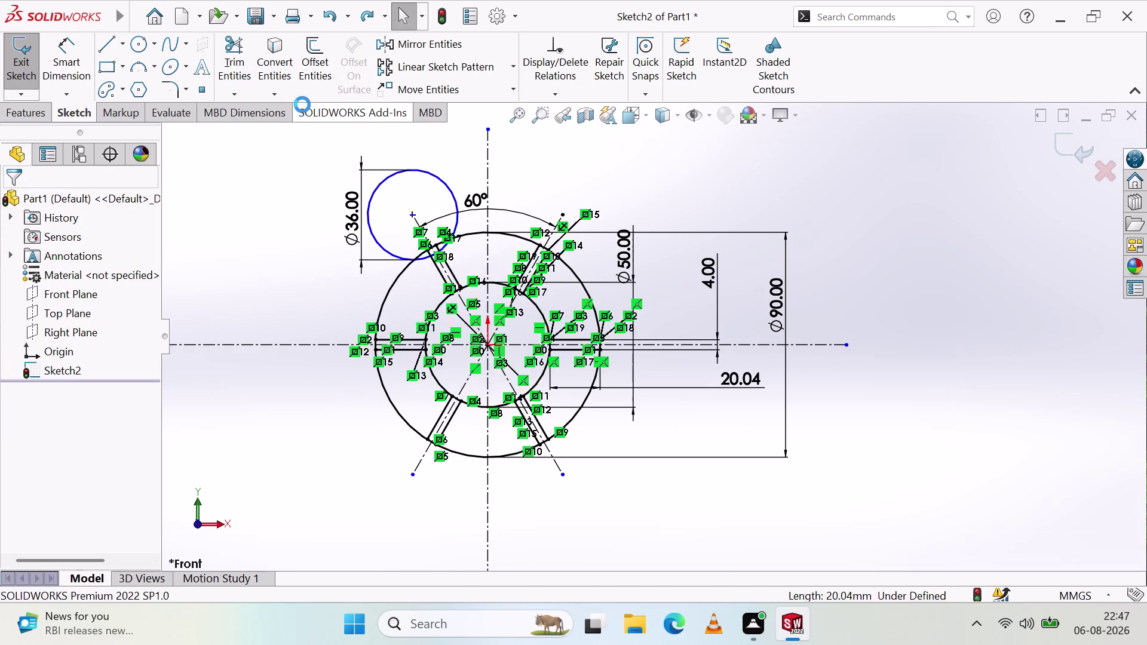
key(ctrl+z)
key(ctrl+z)
key(ctrl+z)
key(ctrl+z)
key(ctrl+z)
key(ctrl+z)
key(ctrl+z)
key(ctrl+z)
key(ctrl+z)
key(ctrl+z)
key(ctrl+z)
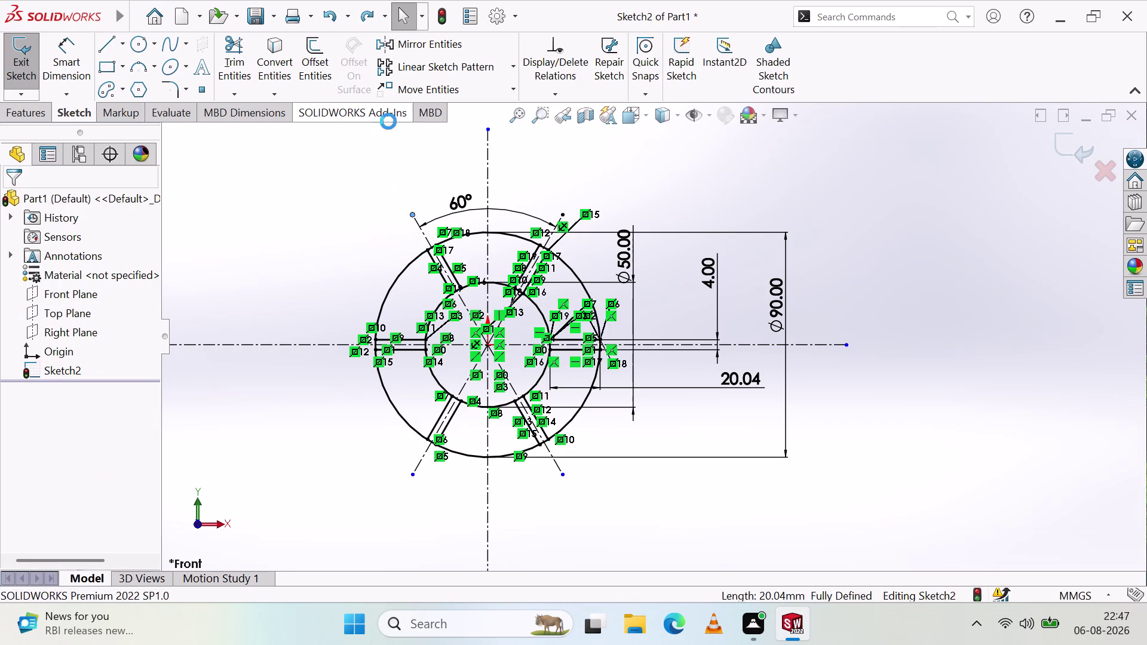
key(ctrl+z)
key(ctrl+z)
key(ctrl+z)
key(ctrl+z)
key(ctrl+z)
key(ctrl+z)
key(ctrl+z)
key(ctrl+z)
key(ctrl+z)
key(ctrl+z)
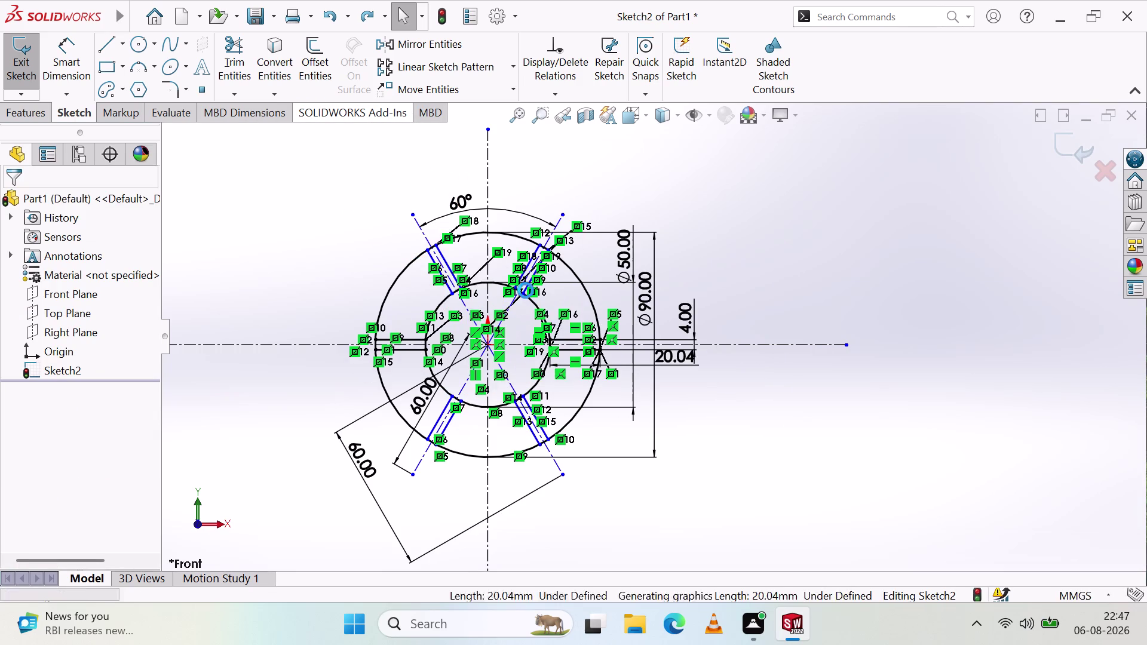
key(ctrl+z)
key(ctrl+z)
key(ctrl+z)
key(ctrl+z)
key(ctrl+z)
key(ctrl+z)
key(ctrl+z)
key(ctrl+z)
key(ctrl+z)
key(ctrl+z)
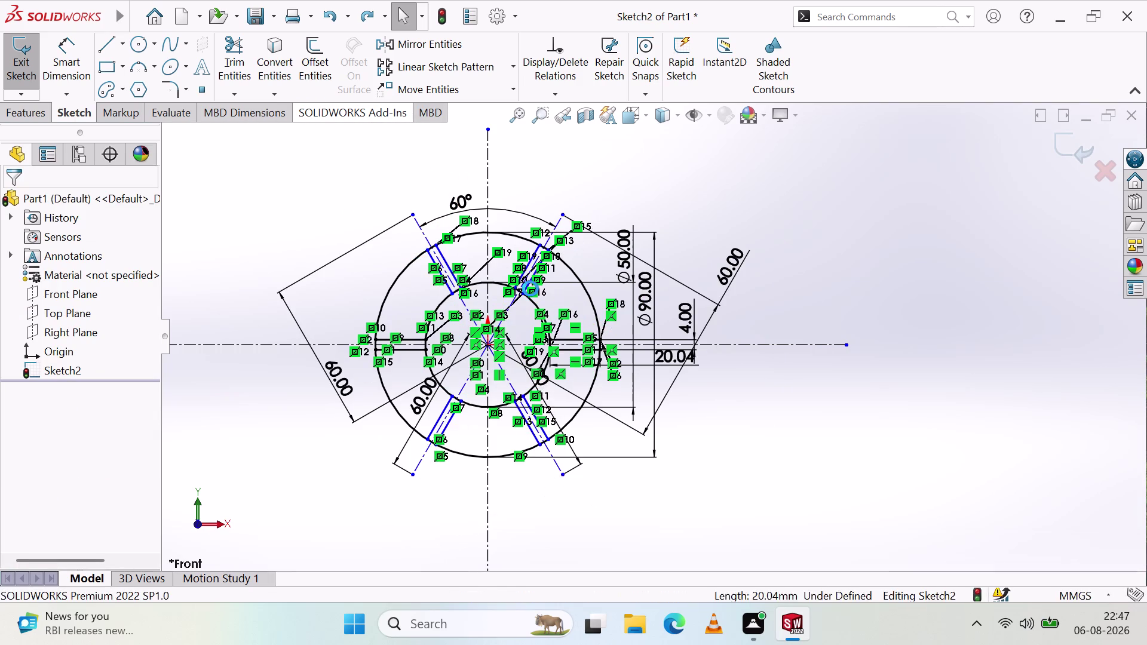
key(ctrl+z)
key(ctrl+z)
key(ctrl+z)
key(ctrl+z)
key(ctrl+z)
key(ctrl+z)
key(ctrl+z)
key(ctrl+z)
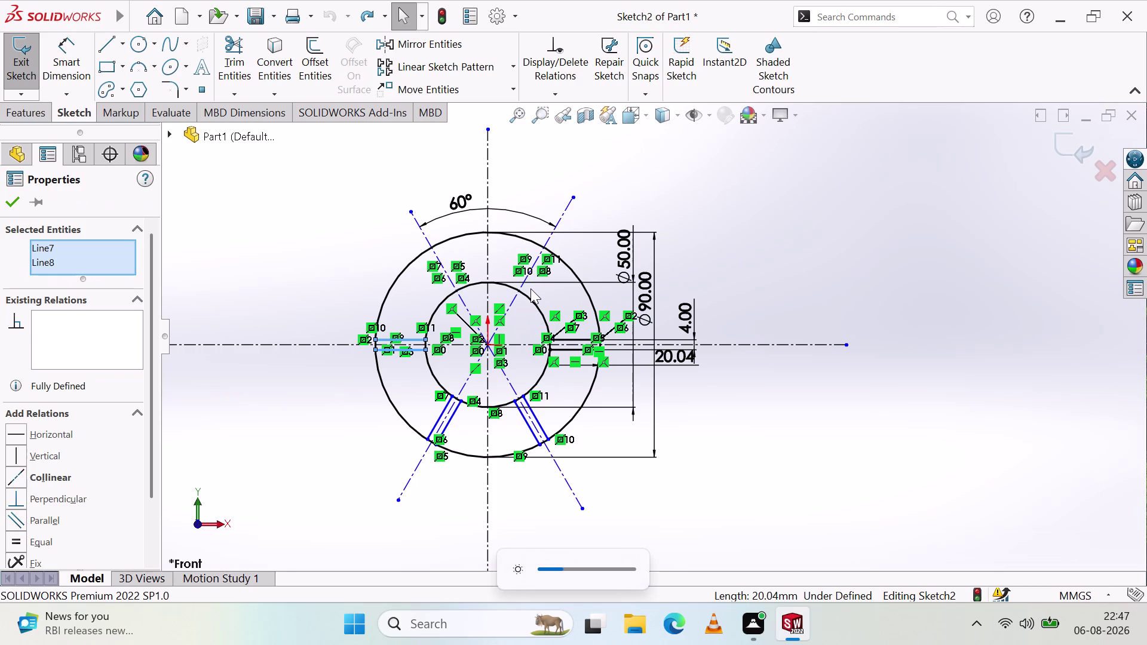
key(ctrl+z)
key(ctrl+z)
key(ctrl+z)
key(ctrl+z)
key(ctrl+z)
key(ctrl+z)
key(ctrl+z)
key(ctrl+z)
key(ctrl+z)
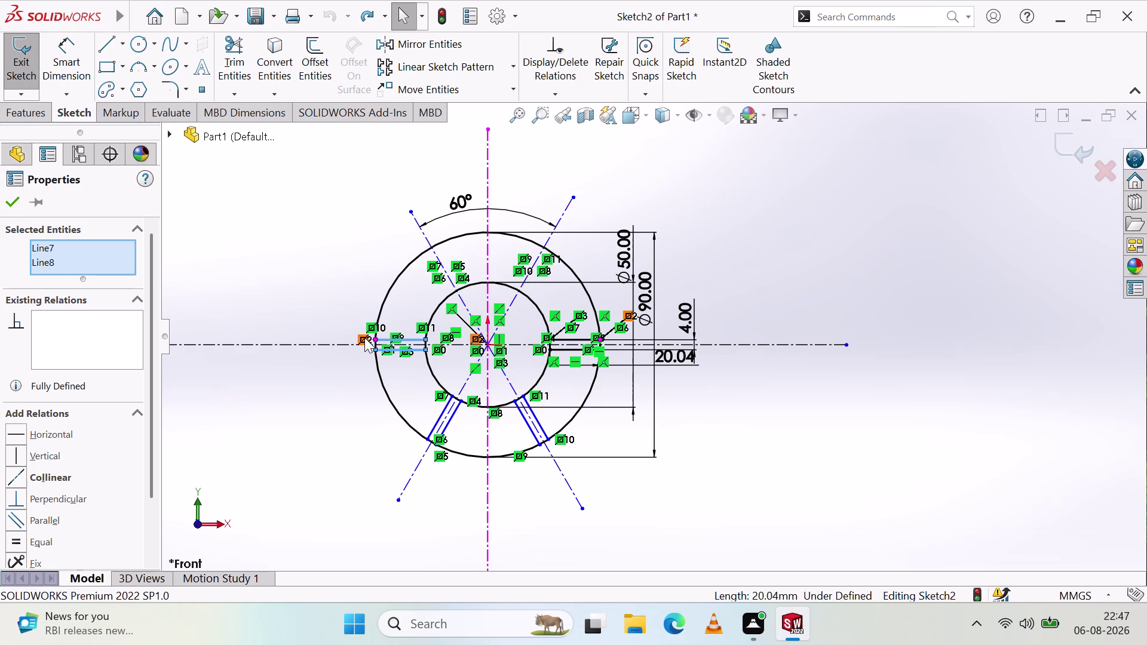
key(z)
key(ctrl+z)
key(ctrl+z)
key(ctrl+z)
key(ctrl+z)
key(ctrl+z)
key(ctrl+z)
key(ctrl+z)
key(ctrl+z)
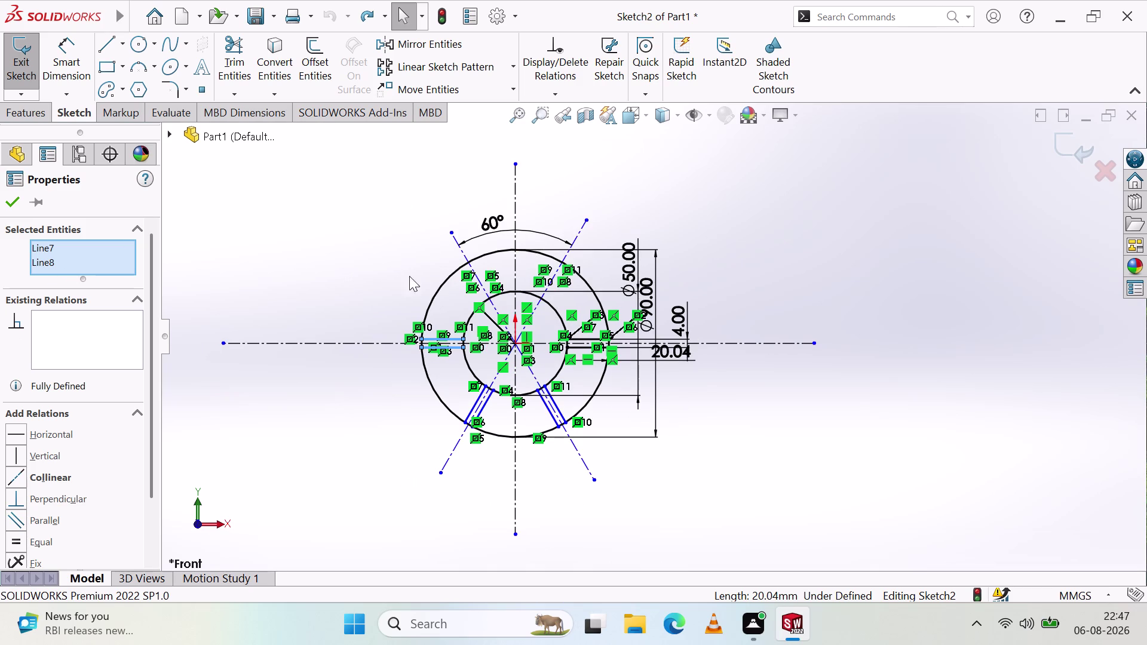
key(ctrl+z)
key(ctrl+z)
click(293, 257)
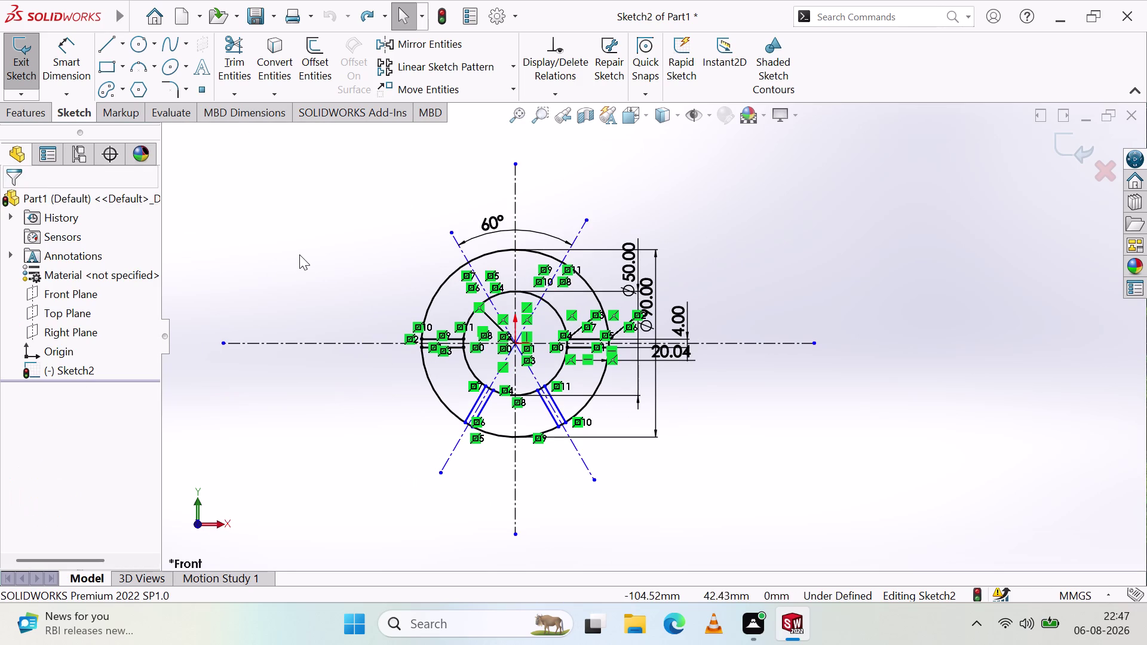
Undo further changes, leaving the Ø90 and Ø50 rings with 60° slots.
key(ctrl+z)
key(ctrl+z)
key(ctrl+z)
key(ctrl+z)
key(ctrl+z)
key(ctrl+z)
key(ctrl+z)
key(ctrl+z)
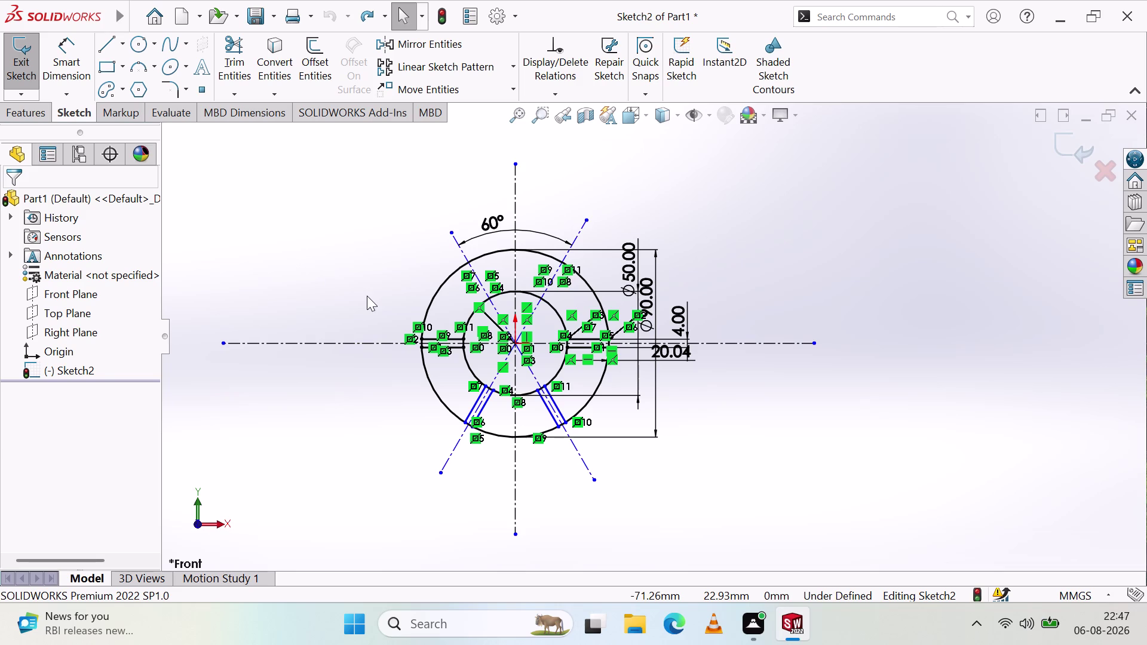
key(ctrl+z)
key(ctrl+z)
key(ctrl+z)
key(ctrl+z)
key(ctrl+z)
key(ctrl+z)
key(ctrl+z)
key(ctrl+z)
key(ctrl+z)
key(ctrl+z)
key(ctrl+z)
key(ctrl+z)
key(ctrl+z)
key(ctrl+z)
key(ctrl+z)
key(ctrl+z)
key(ctrl+z)
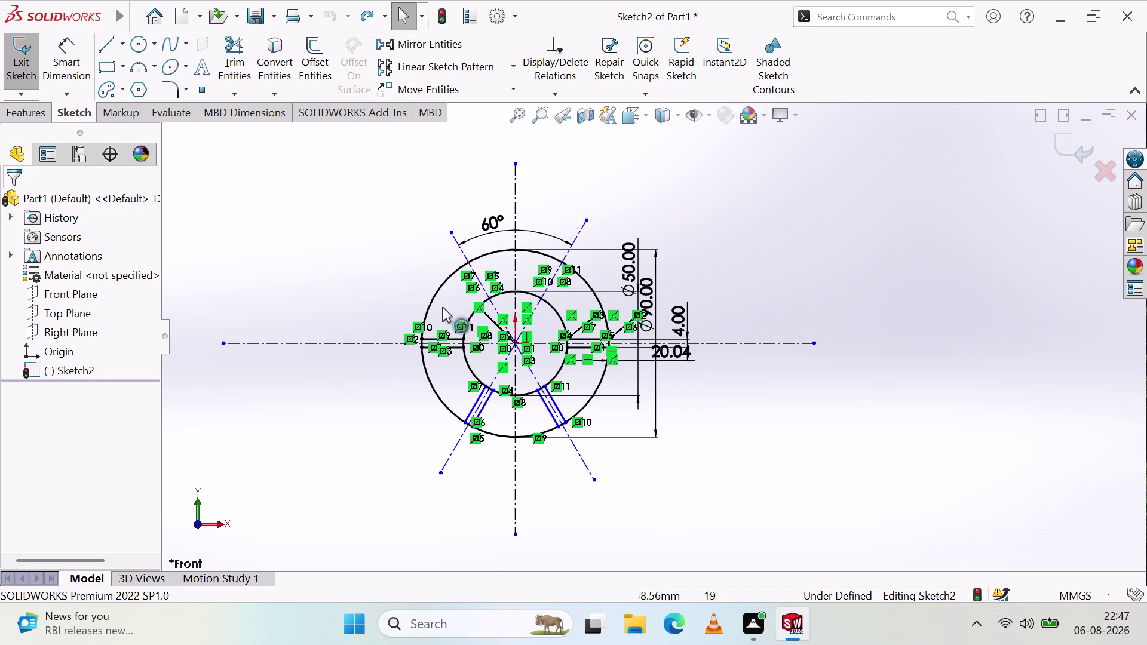
key(ctrl+z)
key(ctrl+z)
click(391, 235)
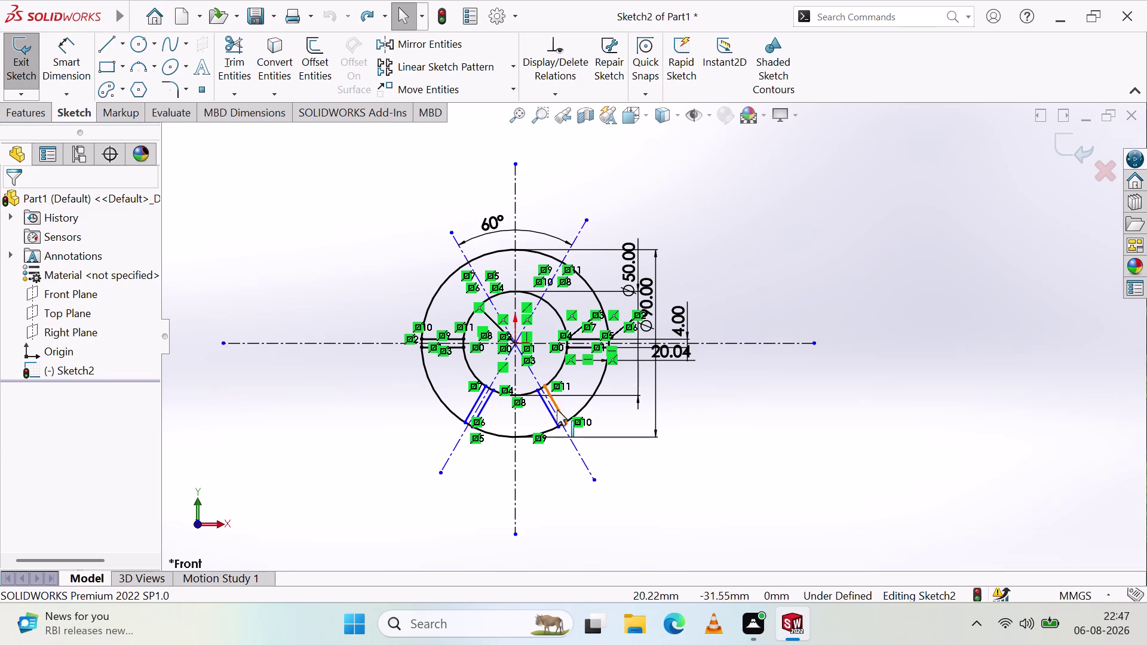
Window-select the entire sketch, including all its dimensions.
scroll(down, 3)
scroll(up, 3)
scroll(down, 3)
scroll(up, 3)
scroll(down, 3)
scroll(up, 3)
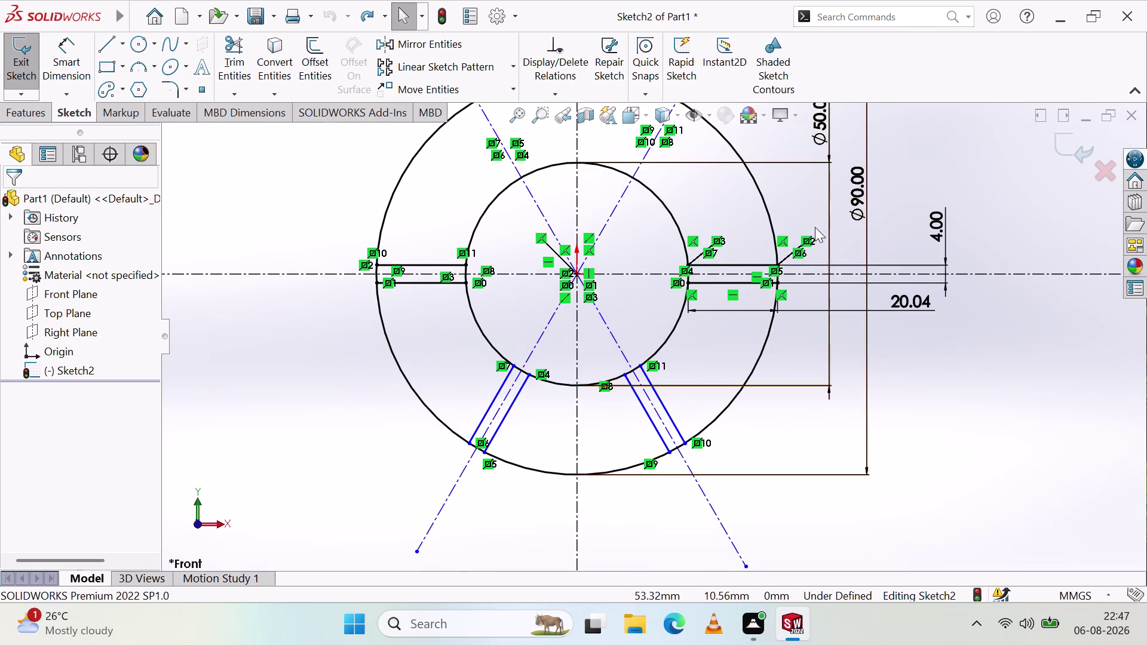
scroll(down, 3)
scroll(down, 3)
scroll(up, 3)
scroll(down, 3)
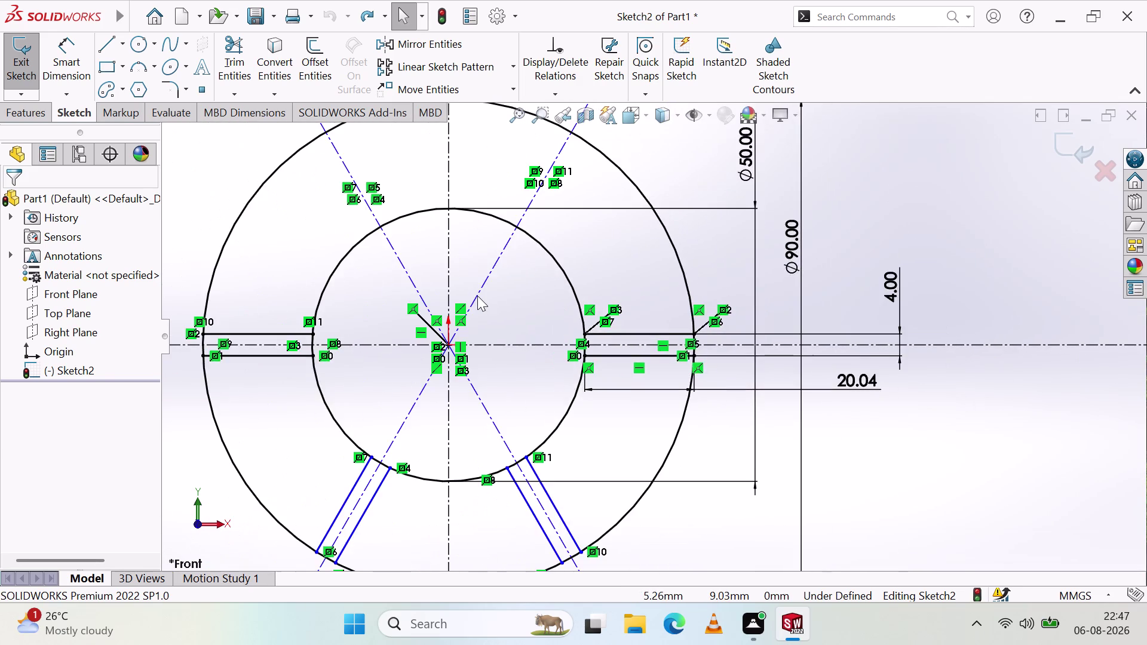
scroll(up, 3)
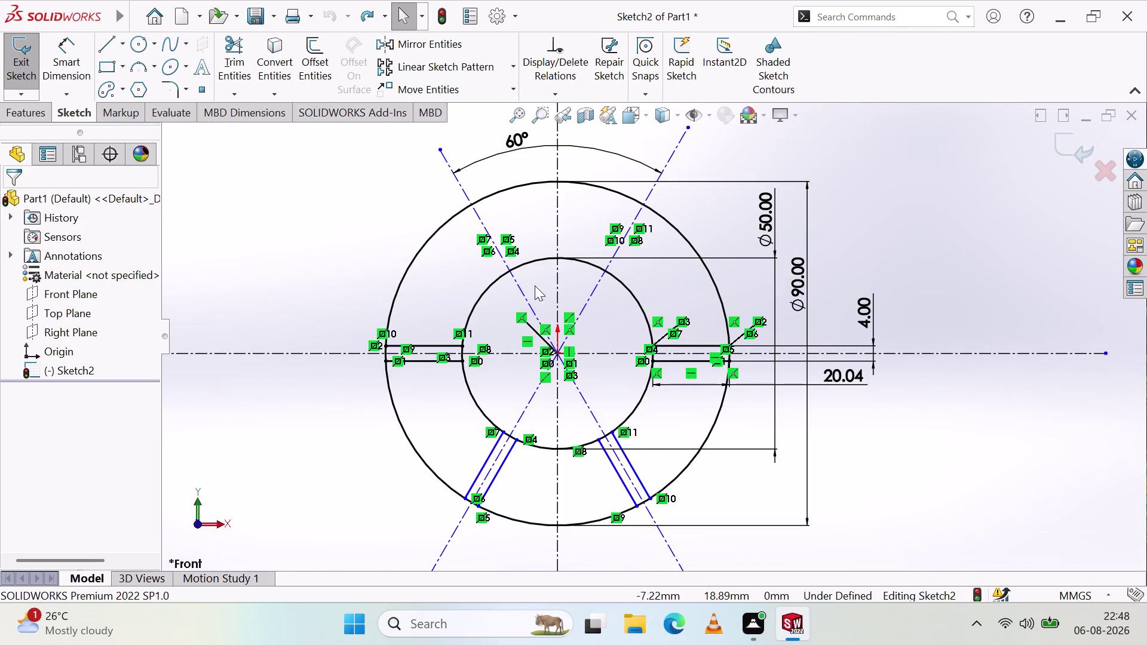
scroll(up, 3)
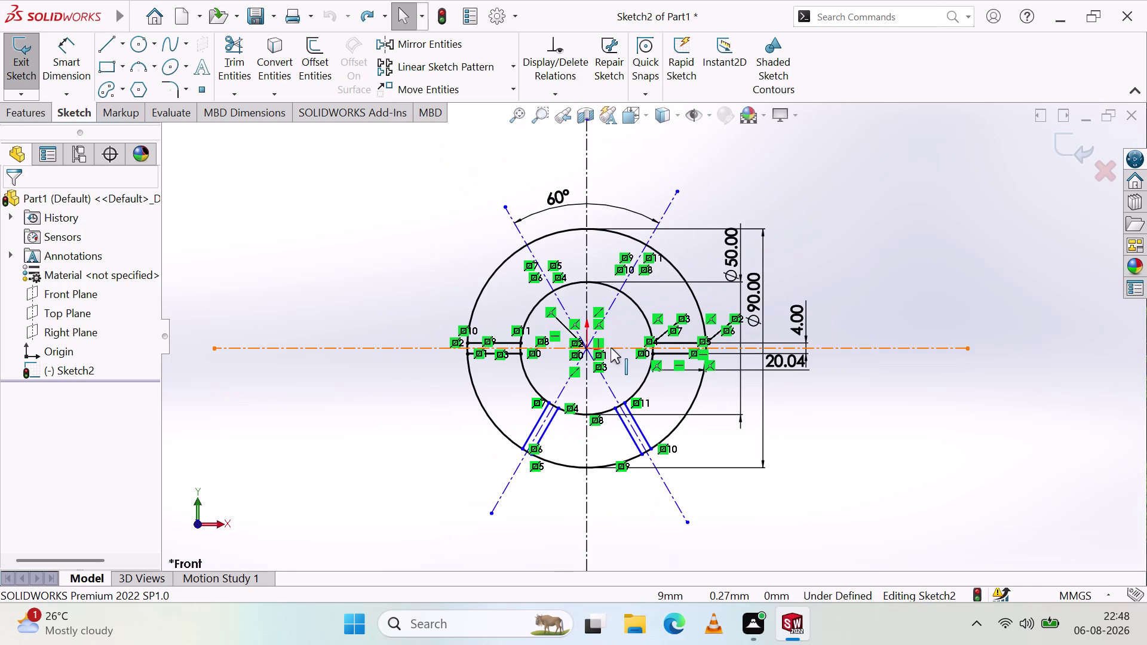
drag(895, 493, 293, 136)
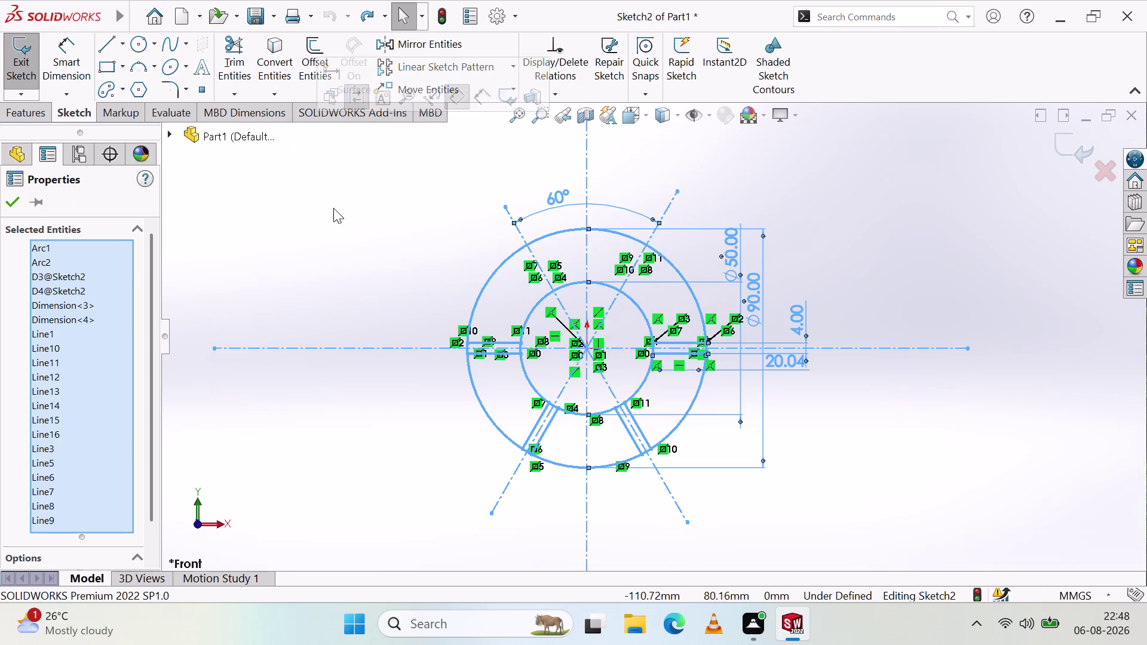
Delete all sketch geometry and dimensions, then leave the empty sketch.
key(Delete)
key(Delete)
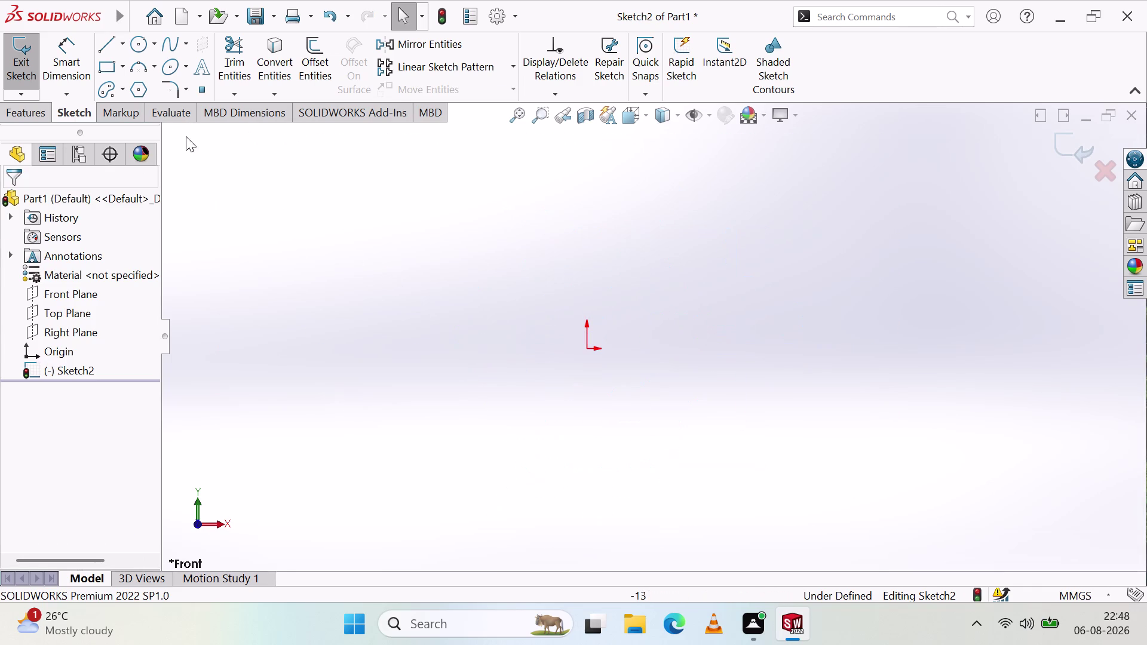
key(Delete)
click(30, 68)
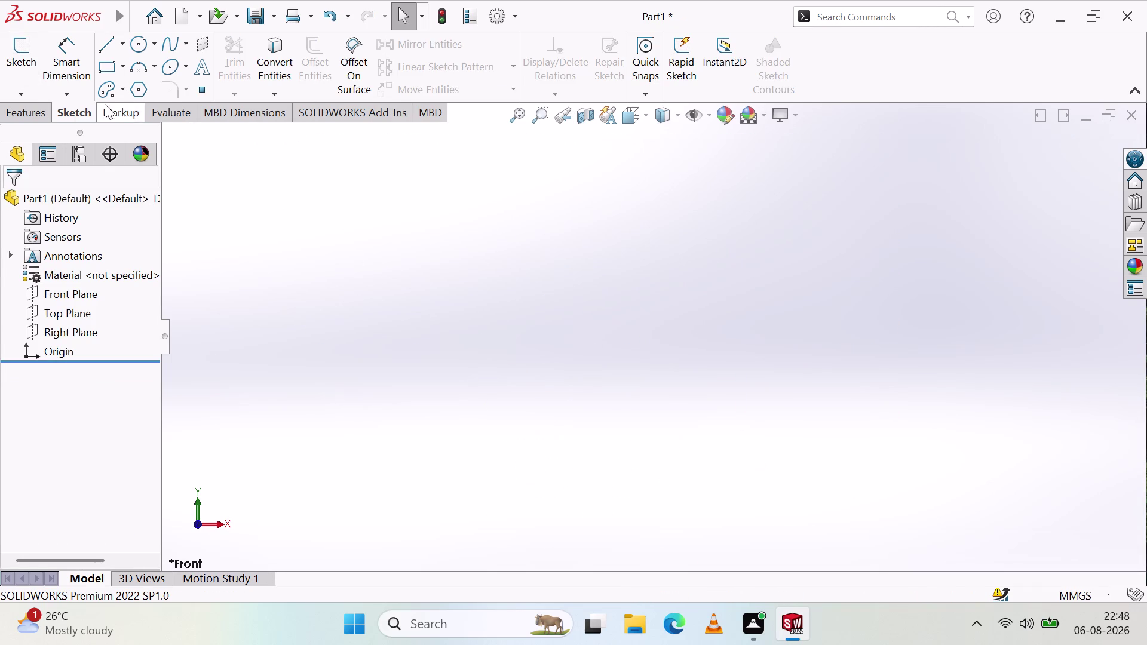
Start and cancel a new sketch, then close the part document.
click(12, 45)
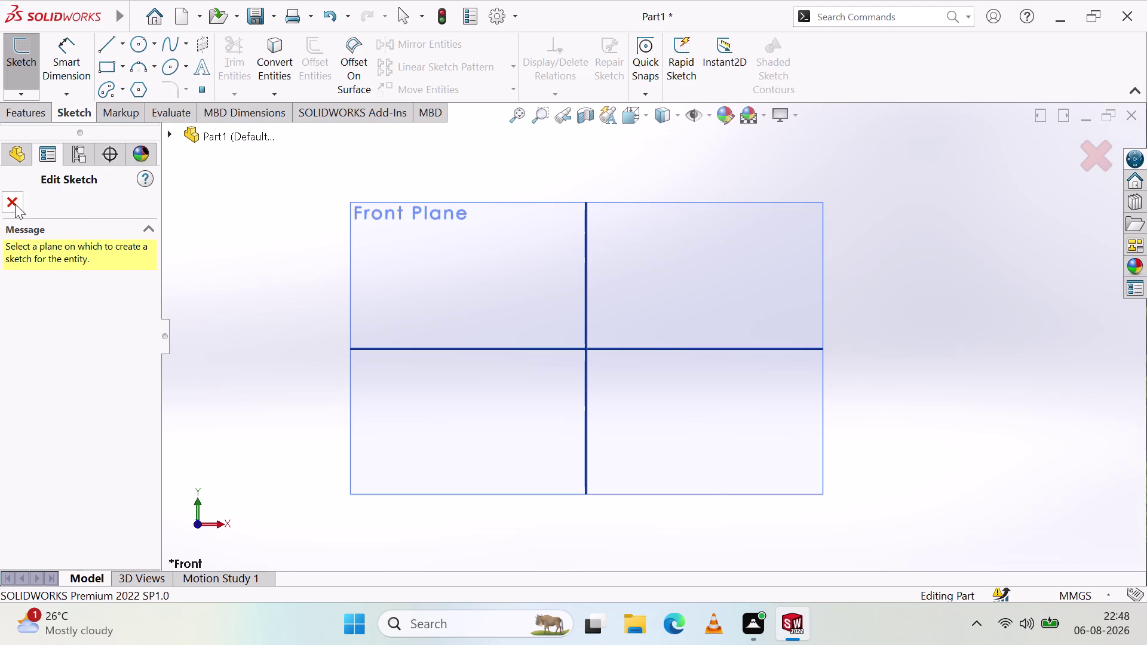
click(15, 203)
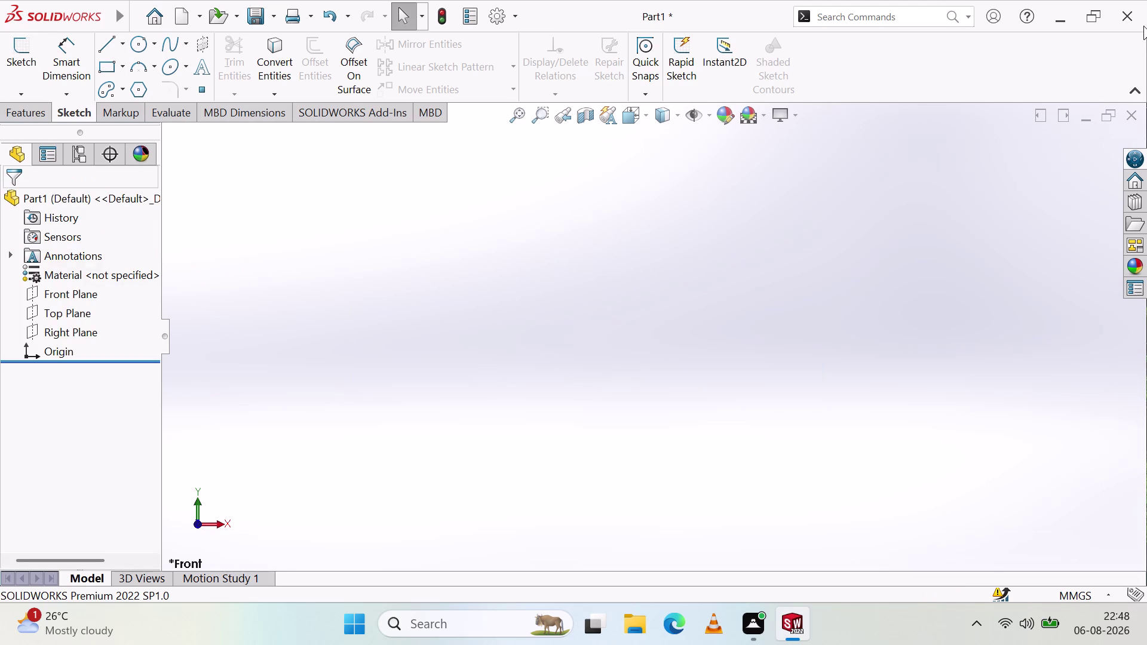
click(1140, 18)
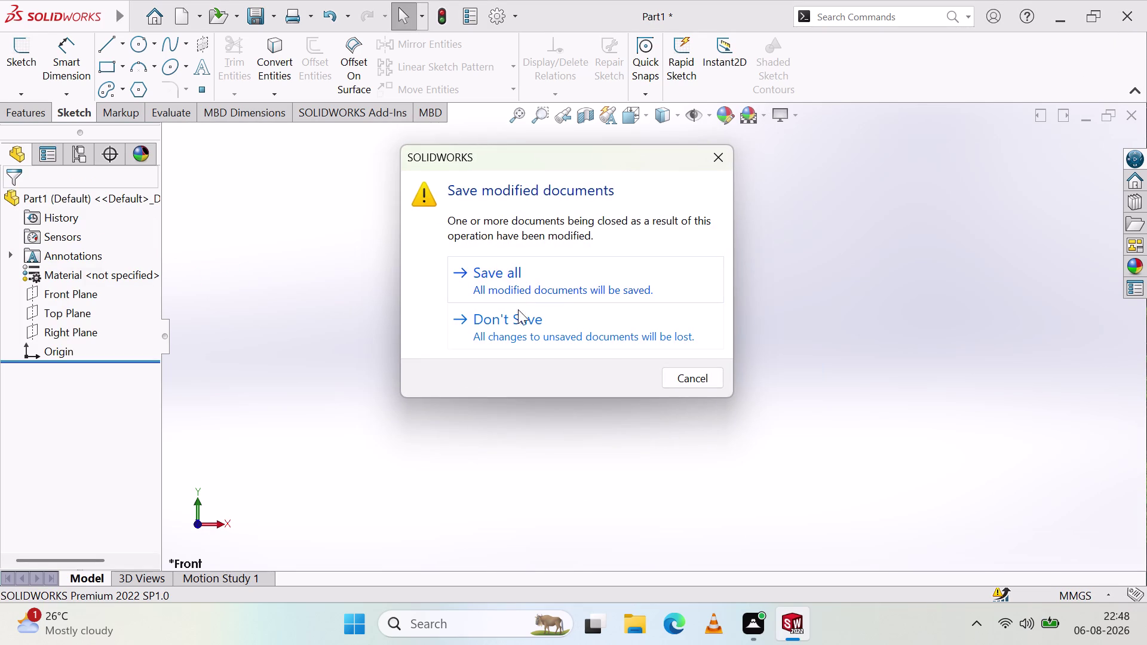